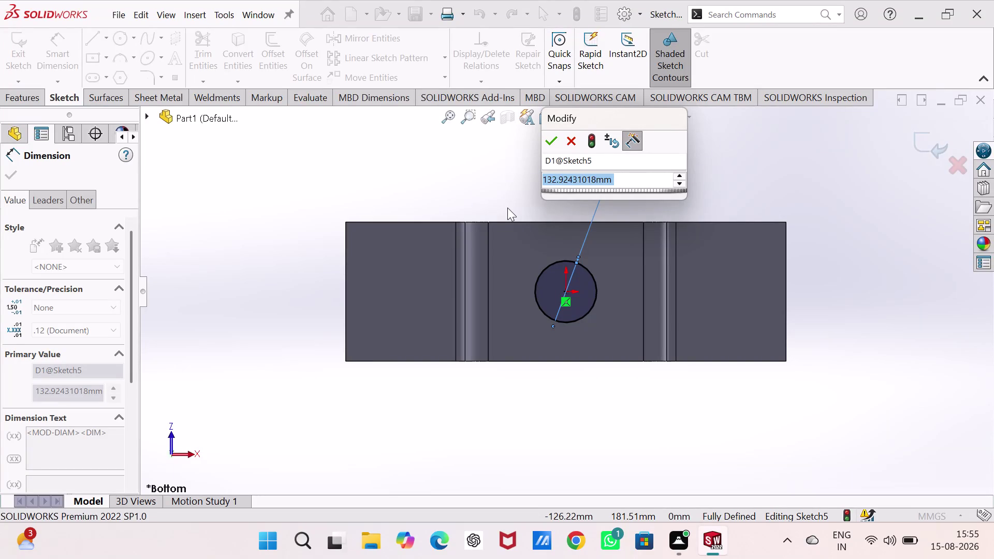
Set the ring circle's diameter to 75 mm and exit the sketch.
key(7)
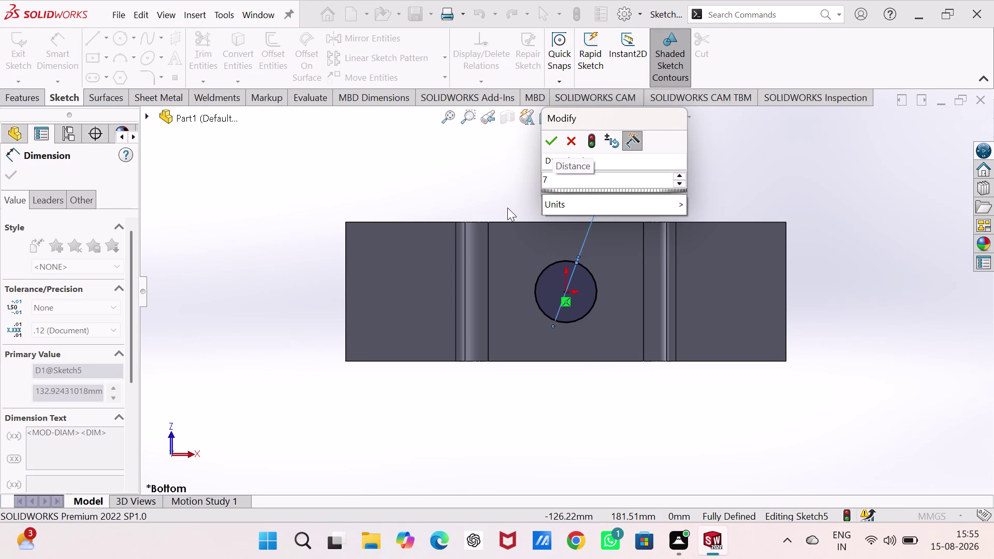
key(5)
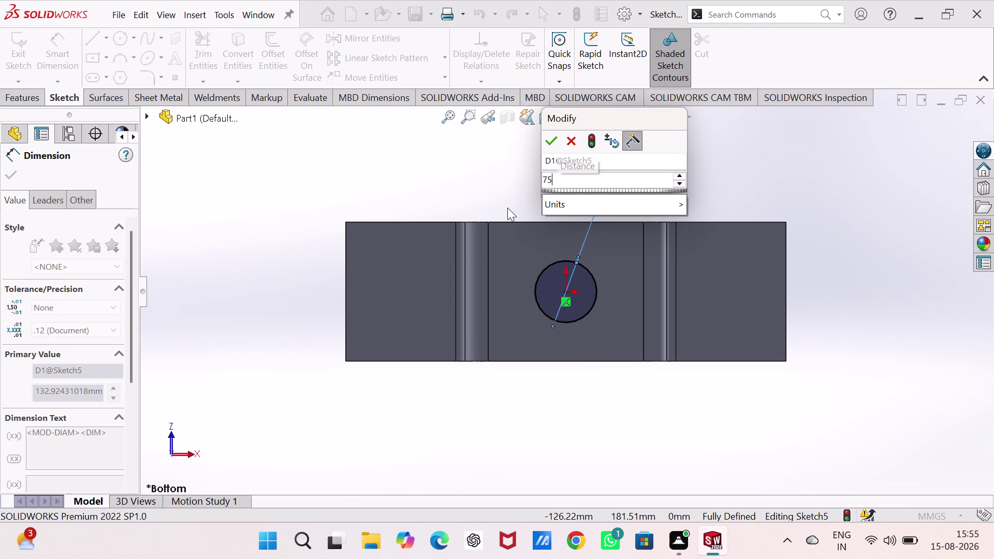
key(Return)
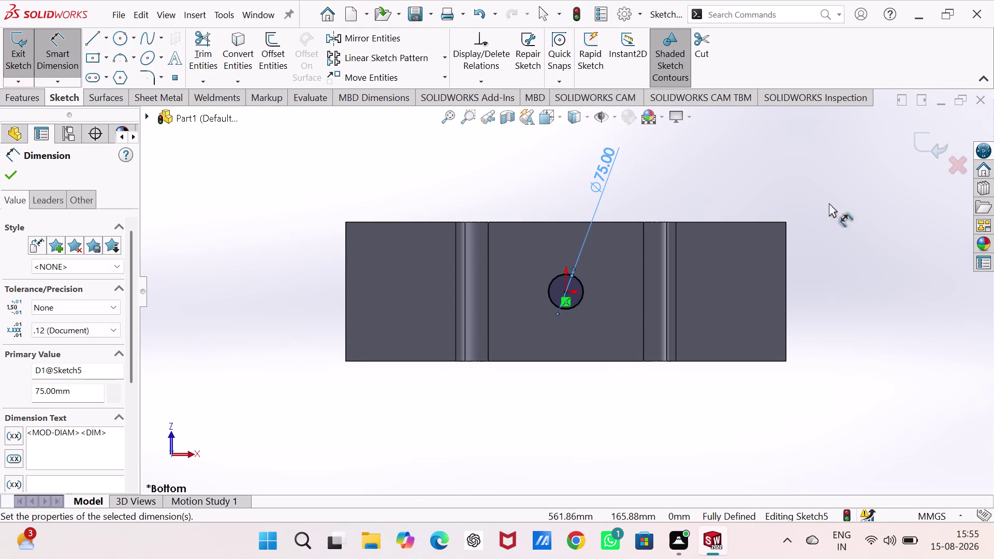
click(917, 127)
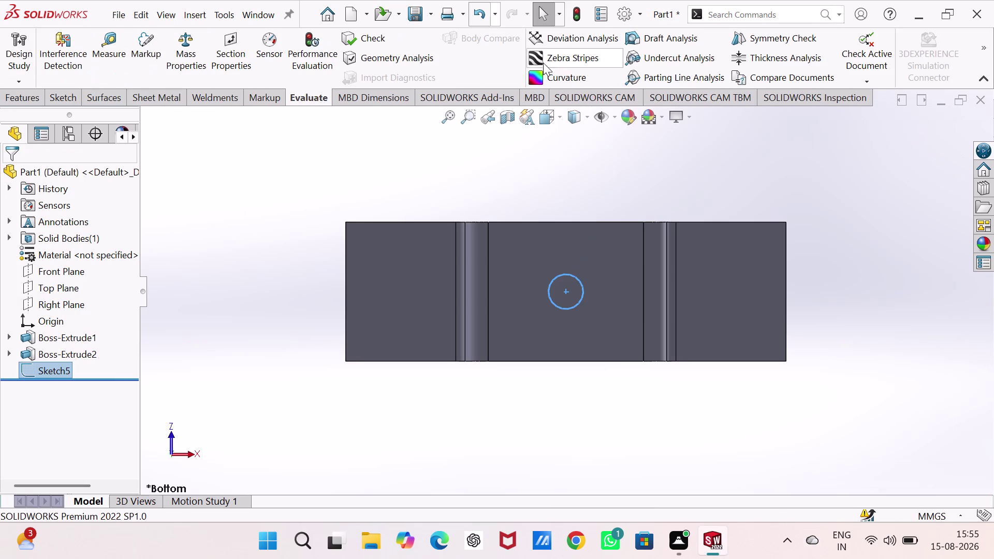
Extruded-cut the circle mid-plane 120 mm through the ring, then inspect the hole from below.
key(ctrl+7)
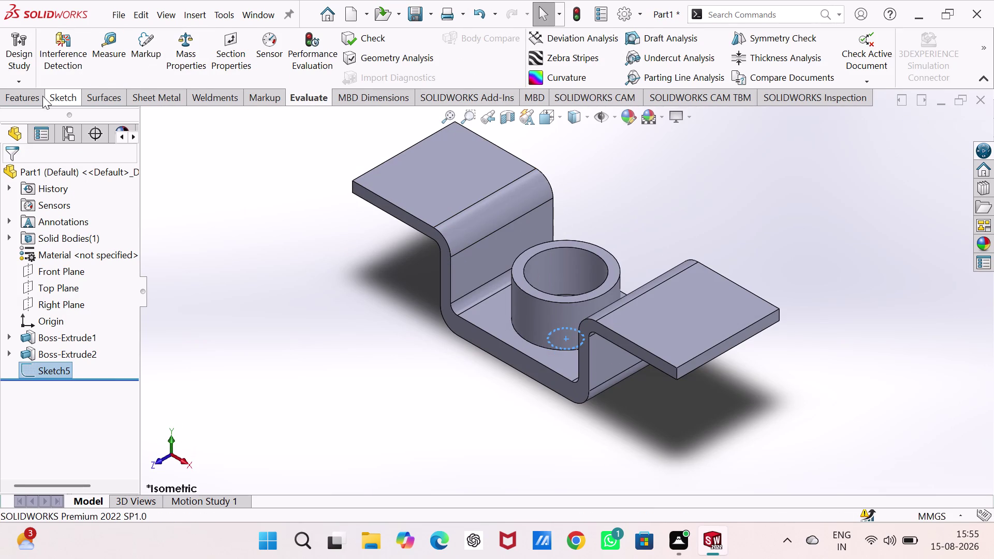
click(42, 95)
click(212, 43)
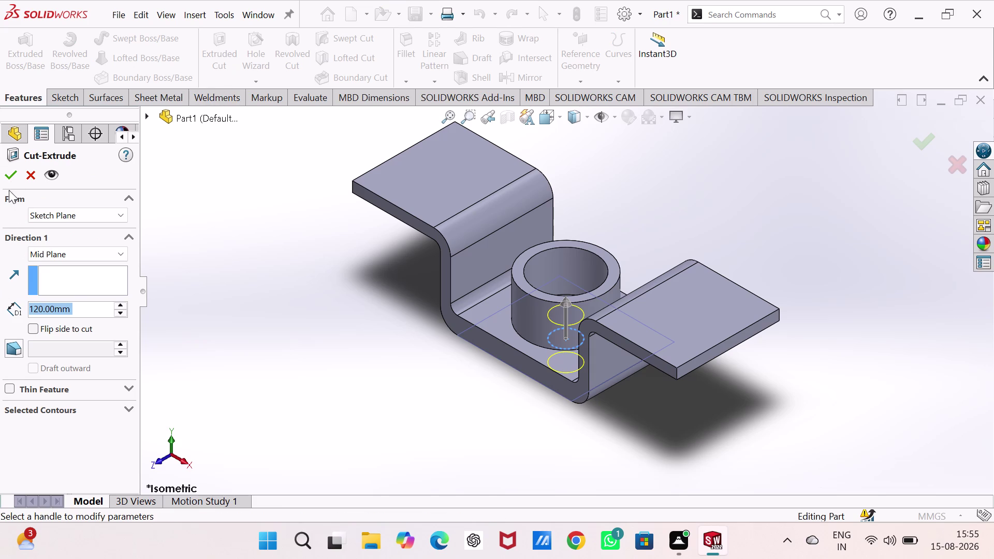
click(9, 177)
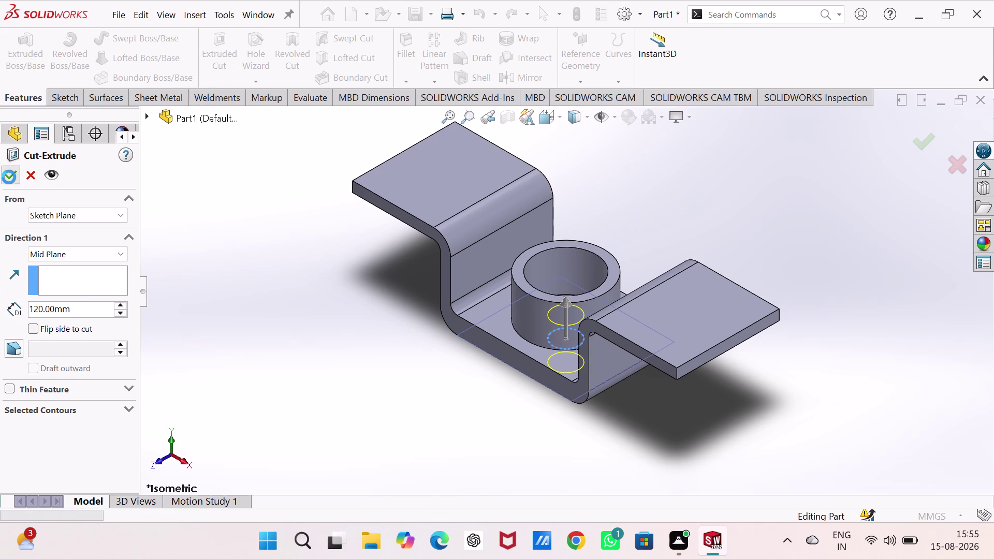
middle_drag(291, 254, 341, 319)
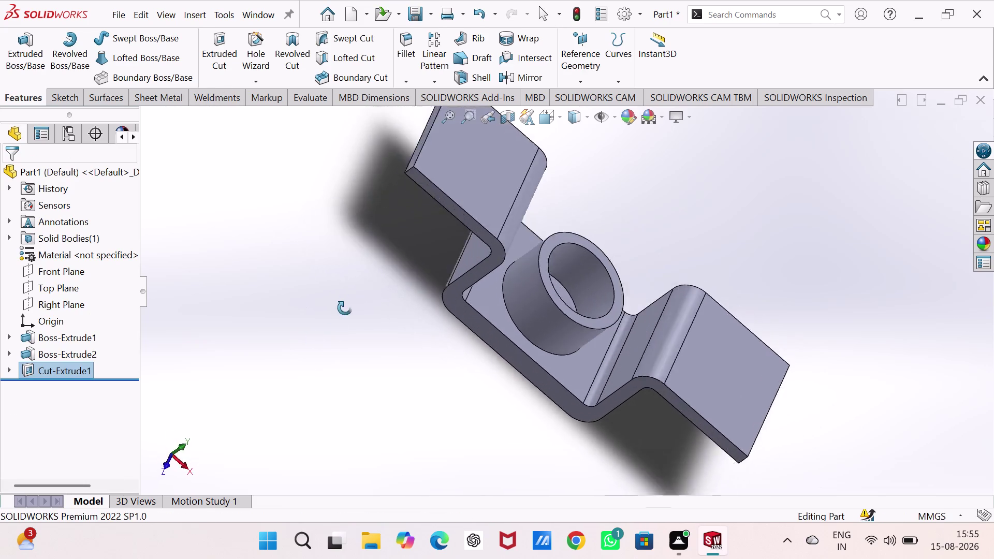
middle_drag(341, 319, 340, 249)
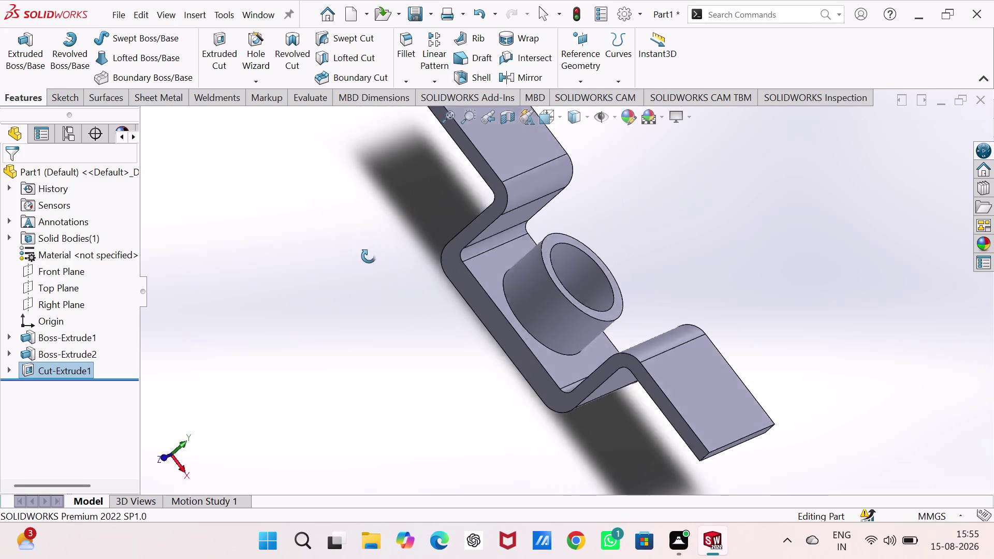
middle_drag(340, 249, 375, 282)
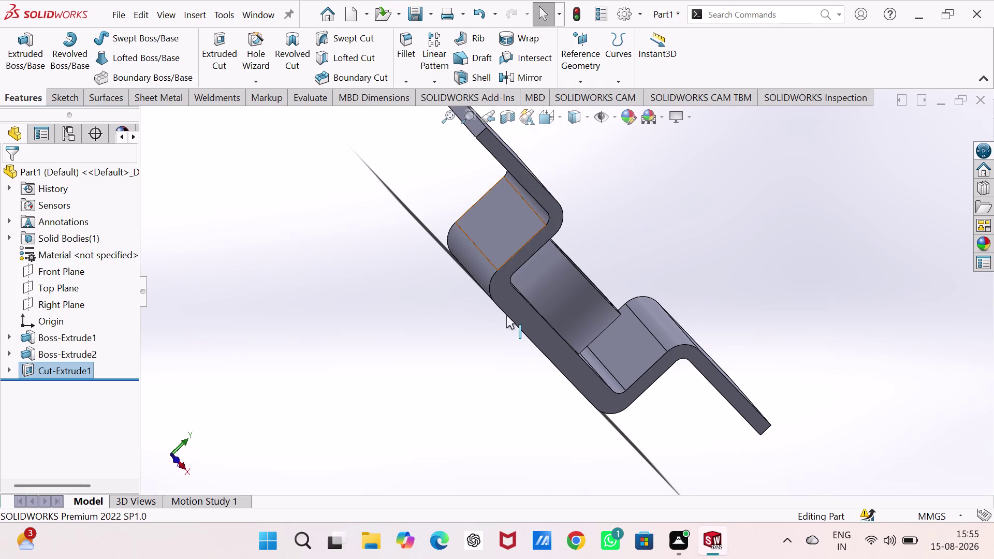
right_click(108, 255)
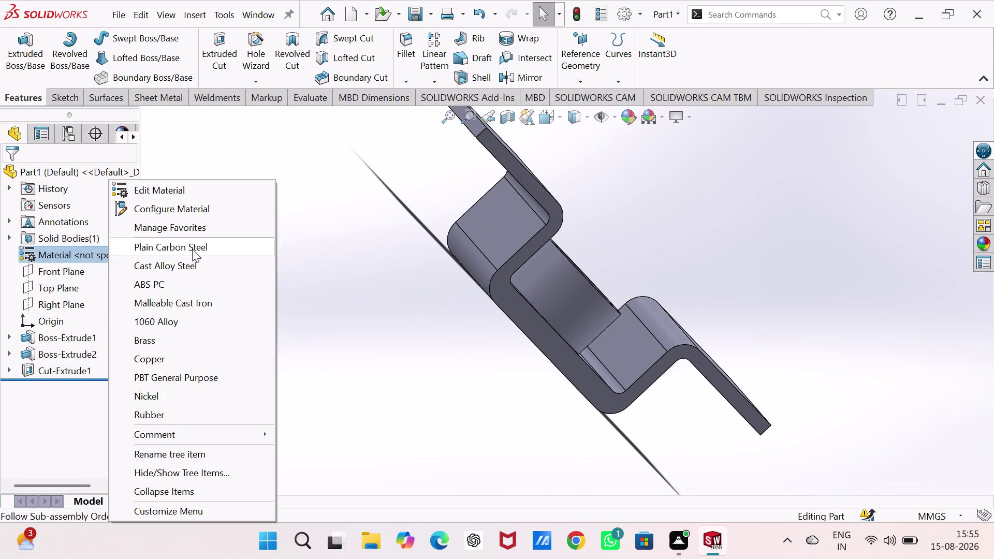
Assign AISI 4340 Steel, normalized to the part and orbit to view the result.
click(205, 184)
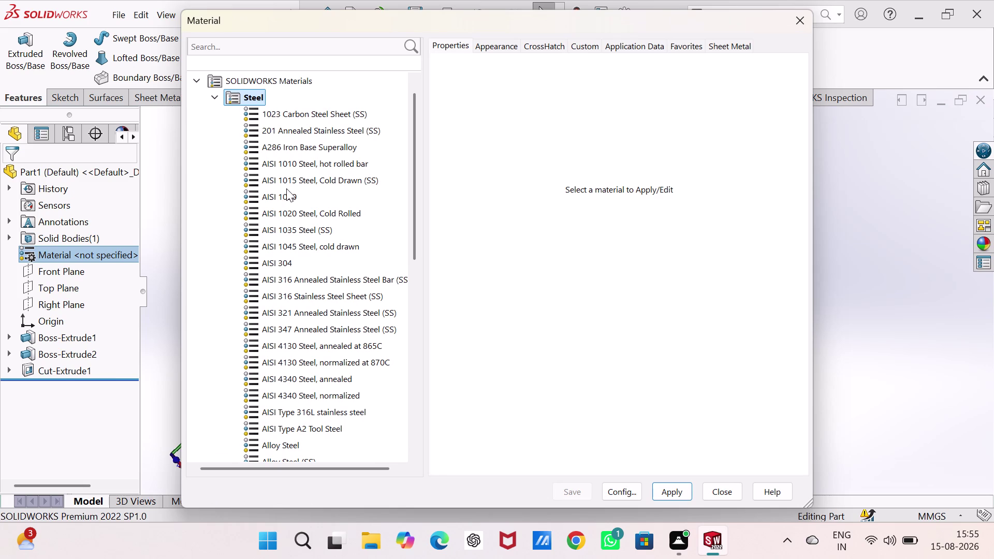
click(275, 390)
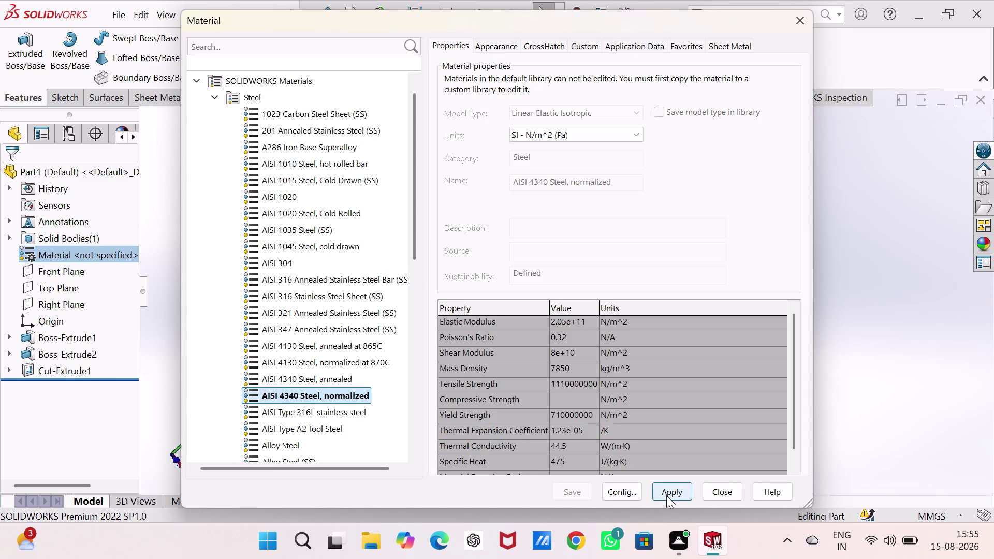
click(666, 490)
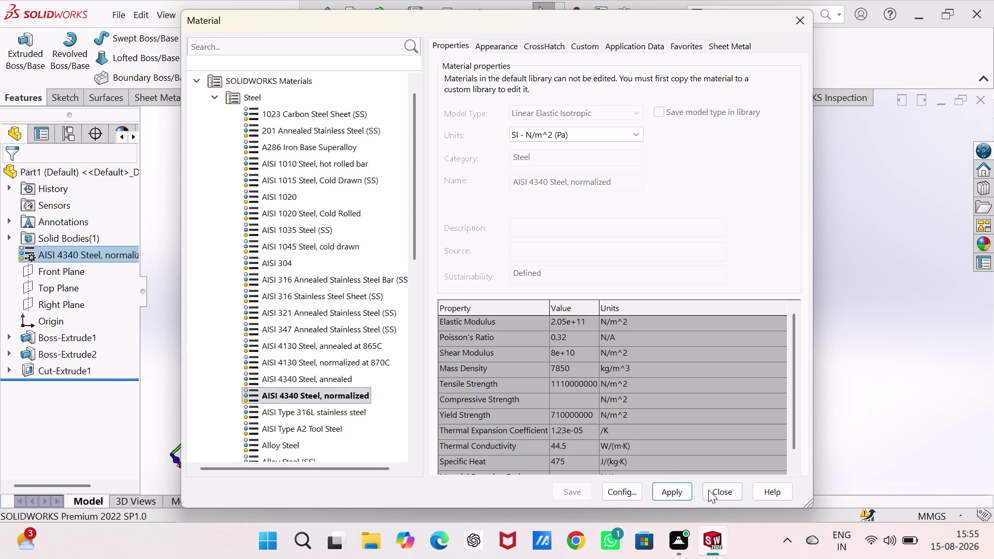
click(716, 489)
click(782, 180)
middle_drag(749, 252, 699, 242)
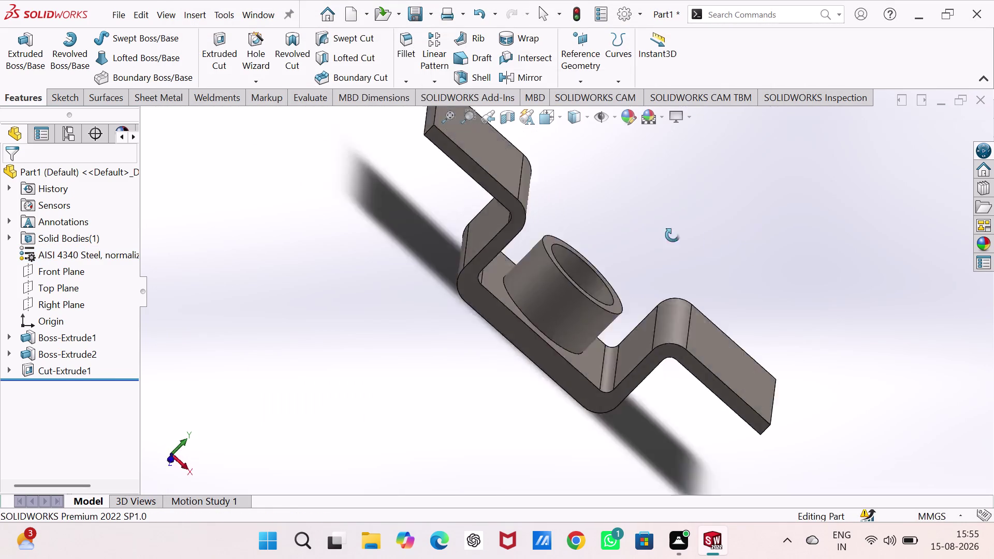
middle_drag(699, 243, 763, 254)
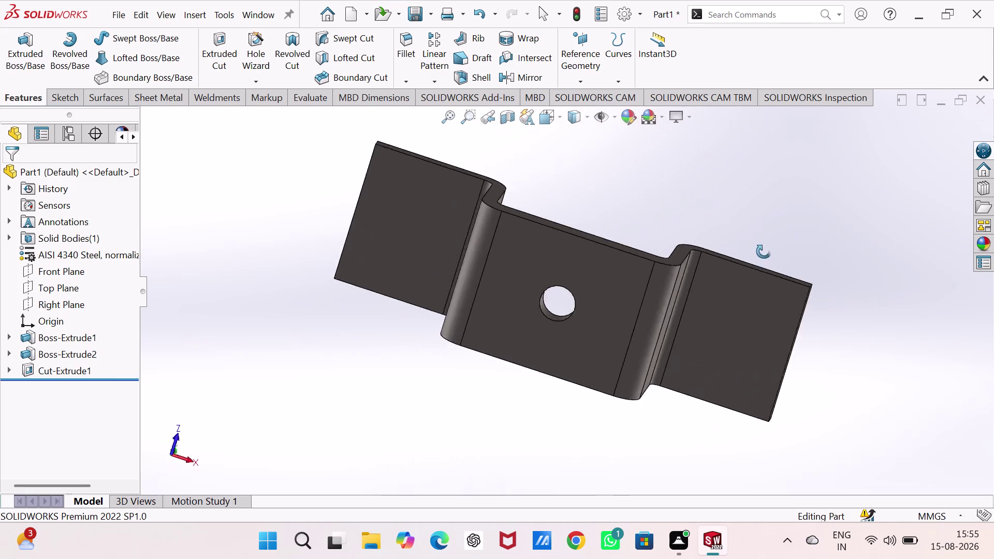
middle_drag(764, 254, 580, 166)
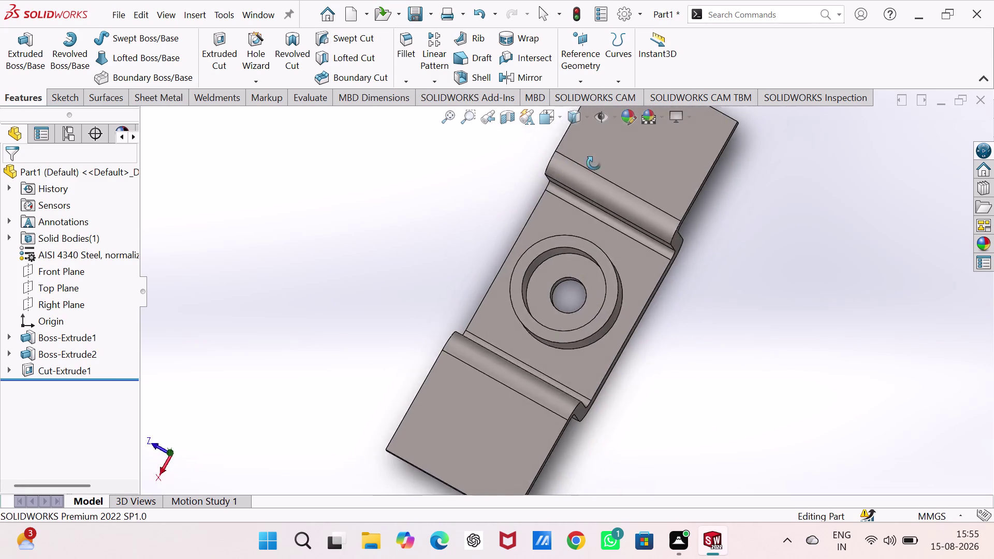
middle_drag(580, 166, 592, 235)
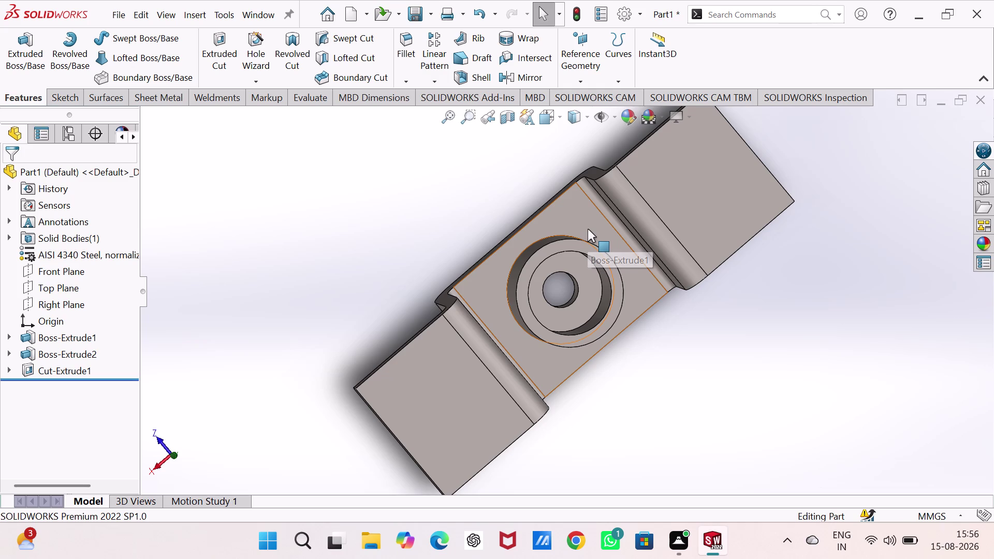
Save the part with the file name 'bracket'.
key(ctrl+s)
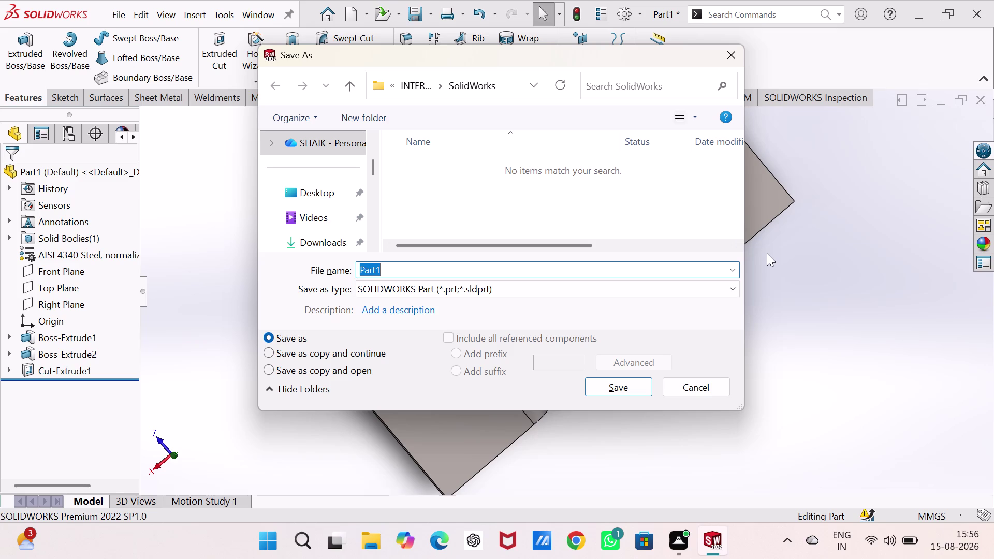
text(bra)
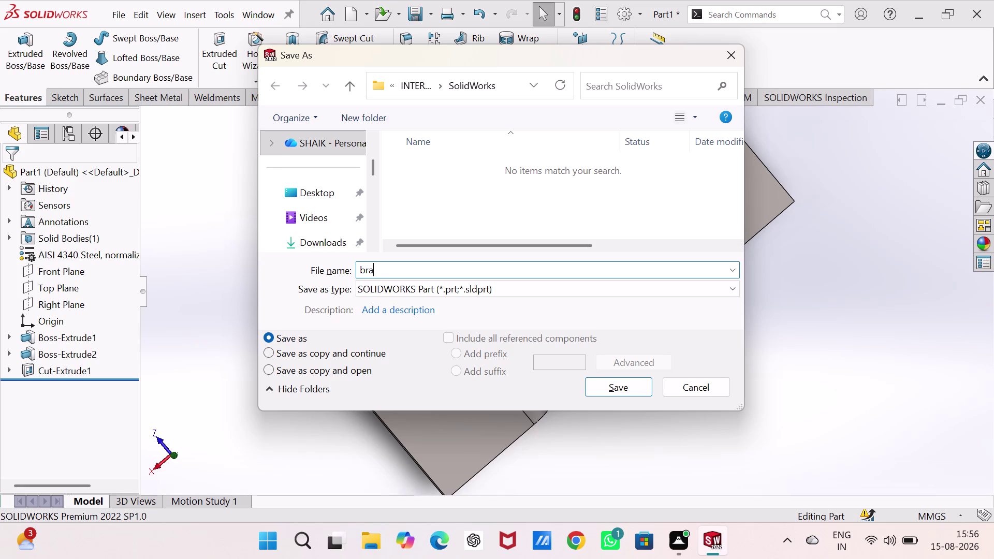
text(cket)
key(Return)
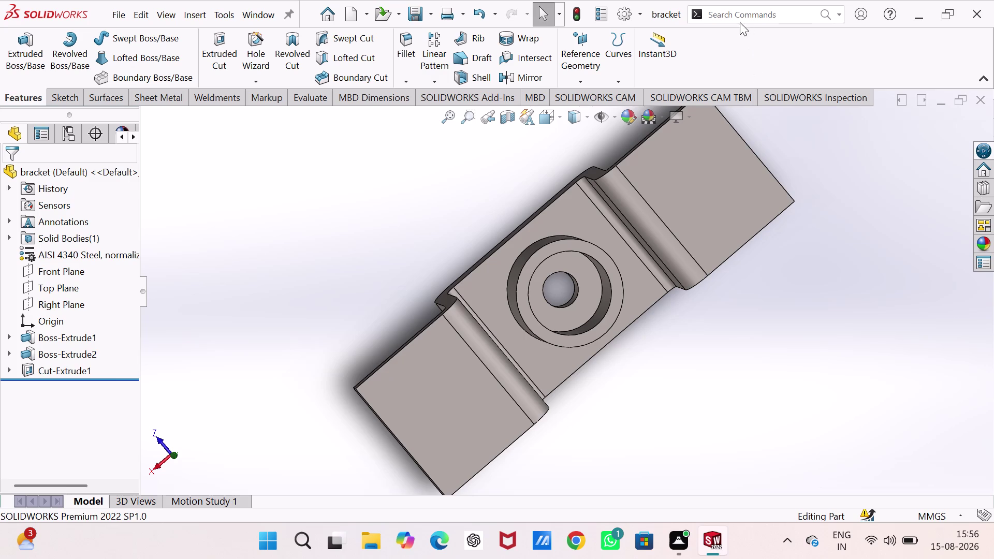
click(707, 192)
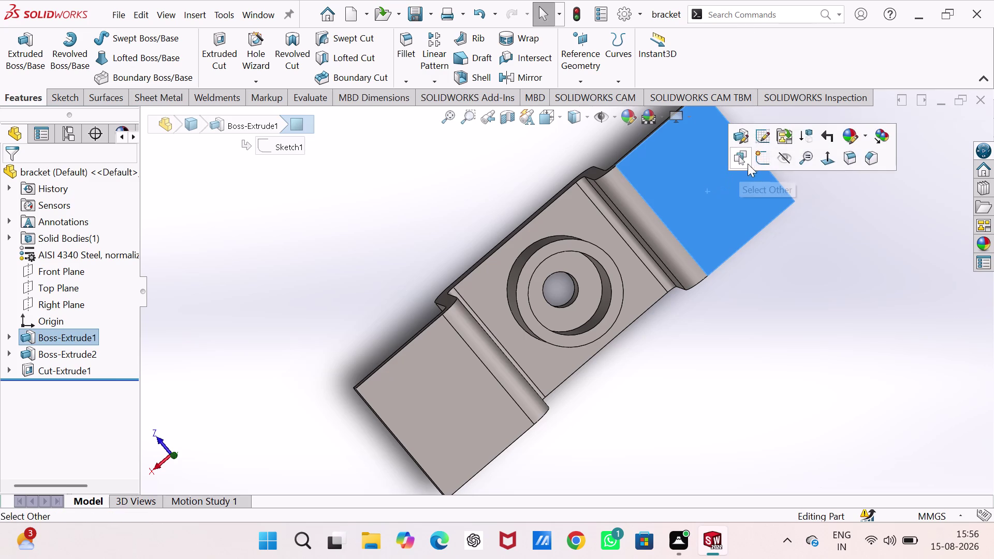
Start a sketch on the flange face and draw circles on the right and left flanges.
click(760, 161)
click(753, 165)
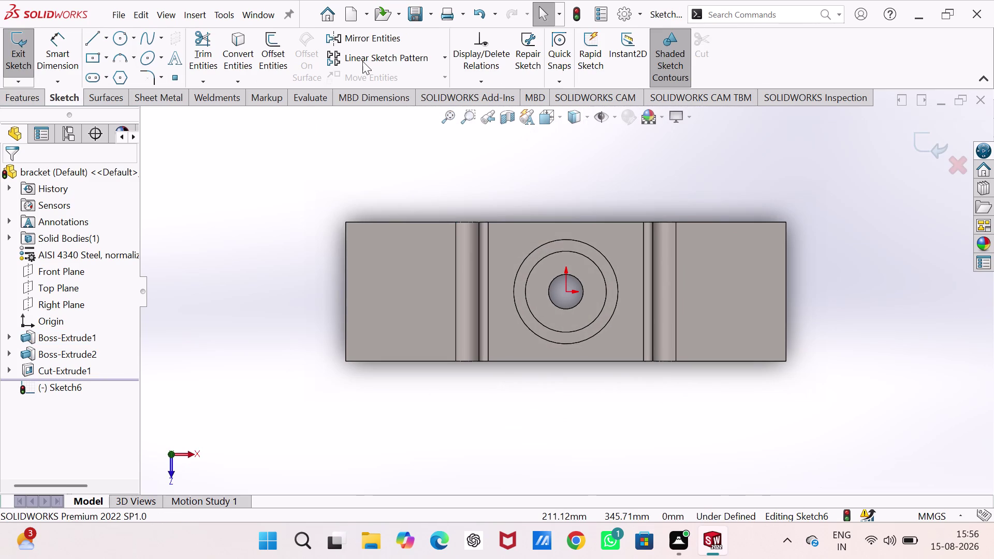
click(113, 43)
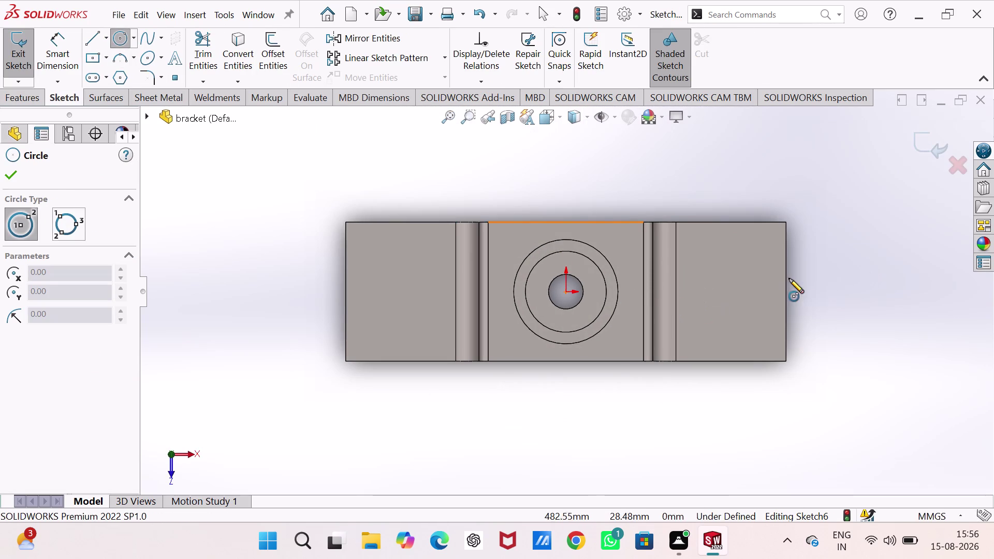
click(725, 291)
click(731, 304)
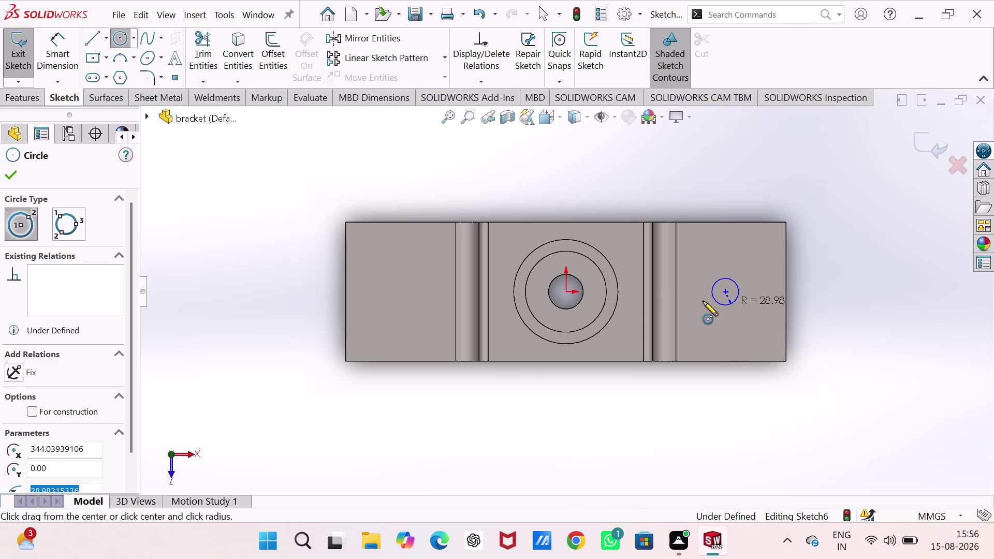
click(388, 295)
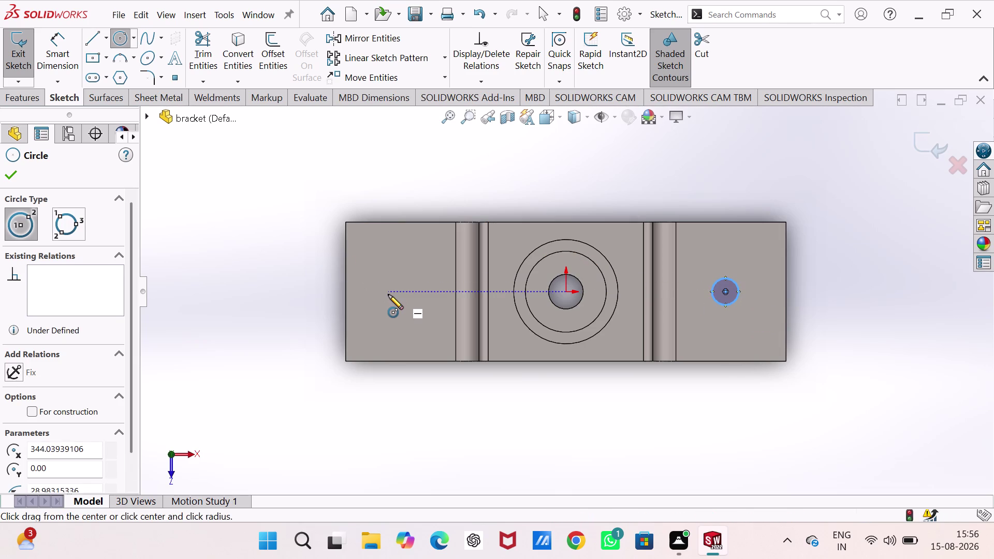
click(392, 311)
Dimension both circles to 50 mm diameter.
right_drag(304, 220, 316, 76)
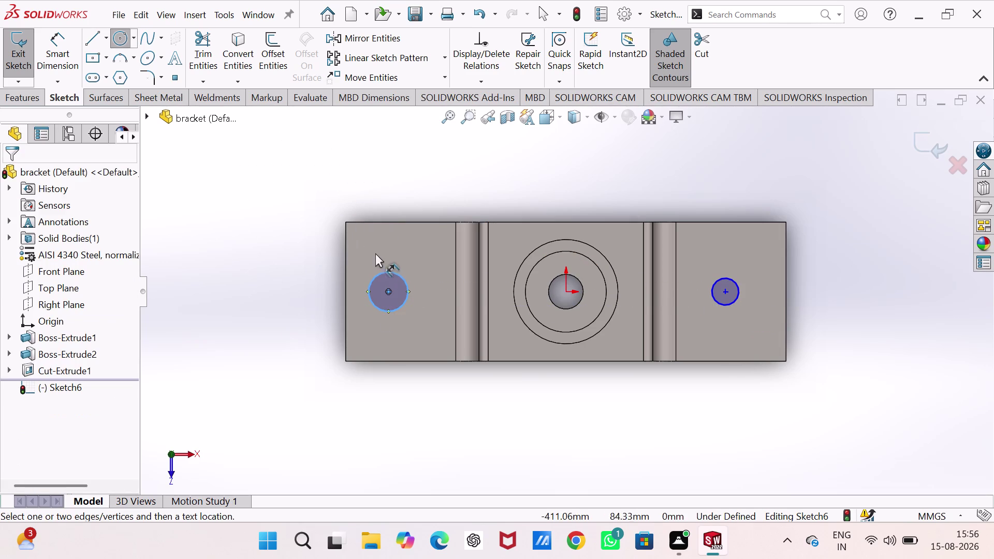
drag(378, 272, 375, 263)
click(272, 209)
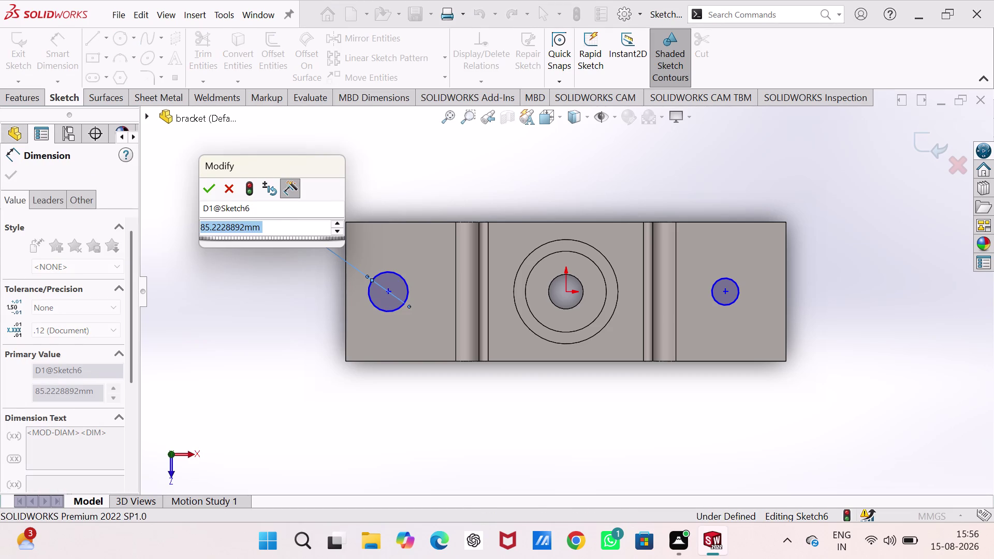
text(50)
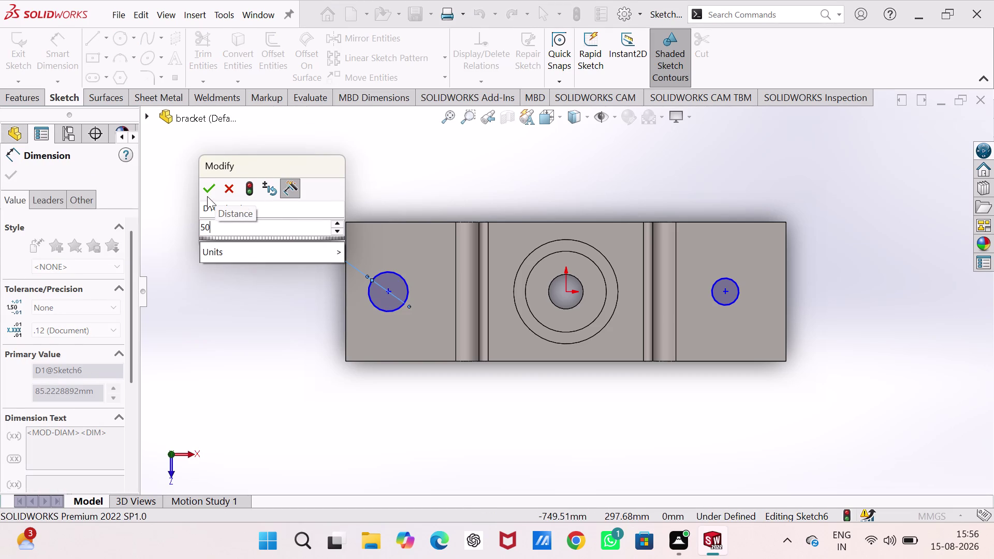
click(206, 193)
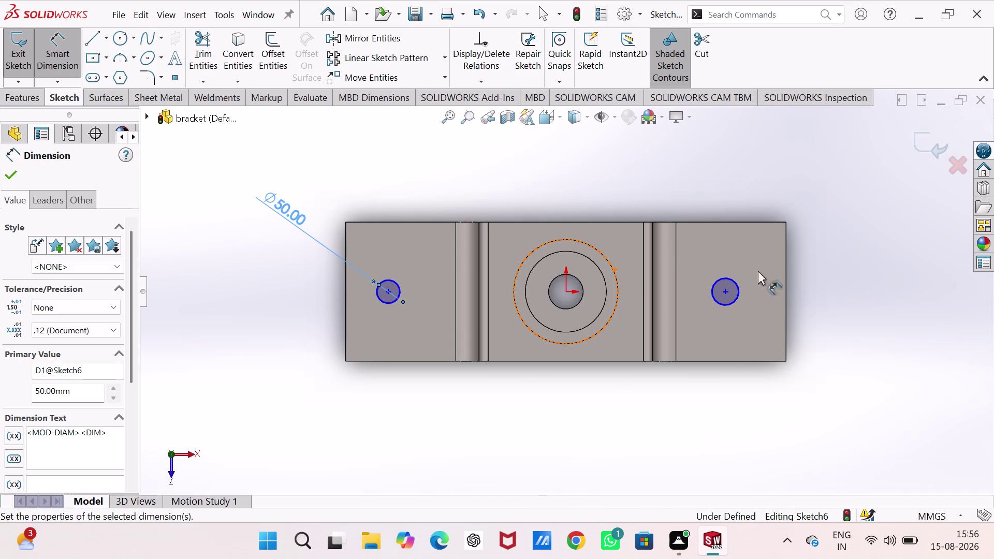
drag(741, 288, 742, 282)
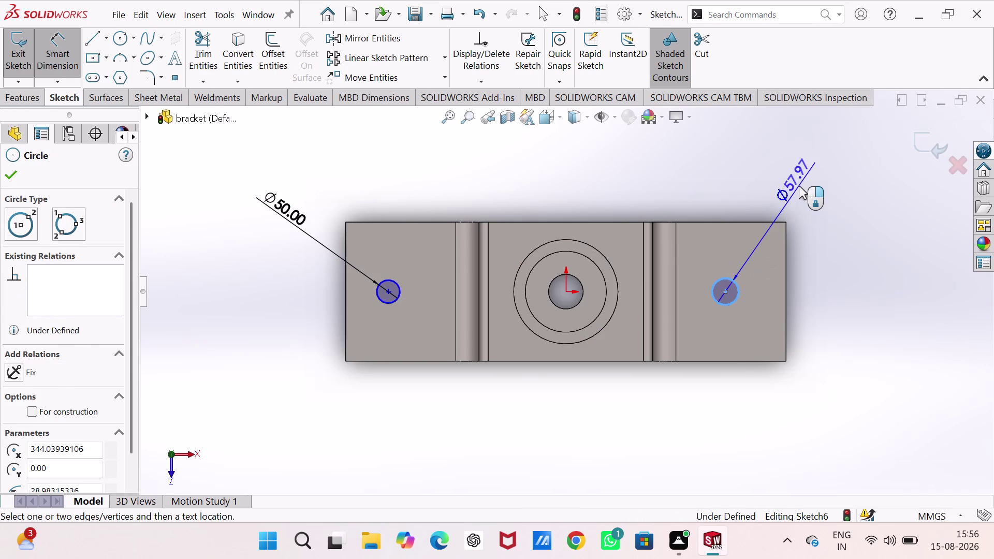
click(799, 186)
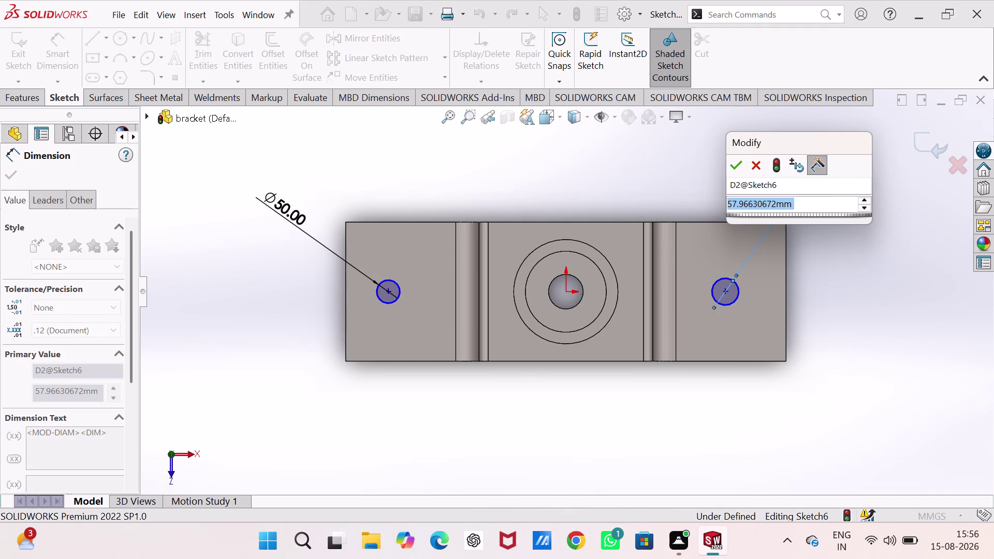
text(50)
key(Return)
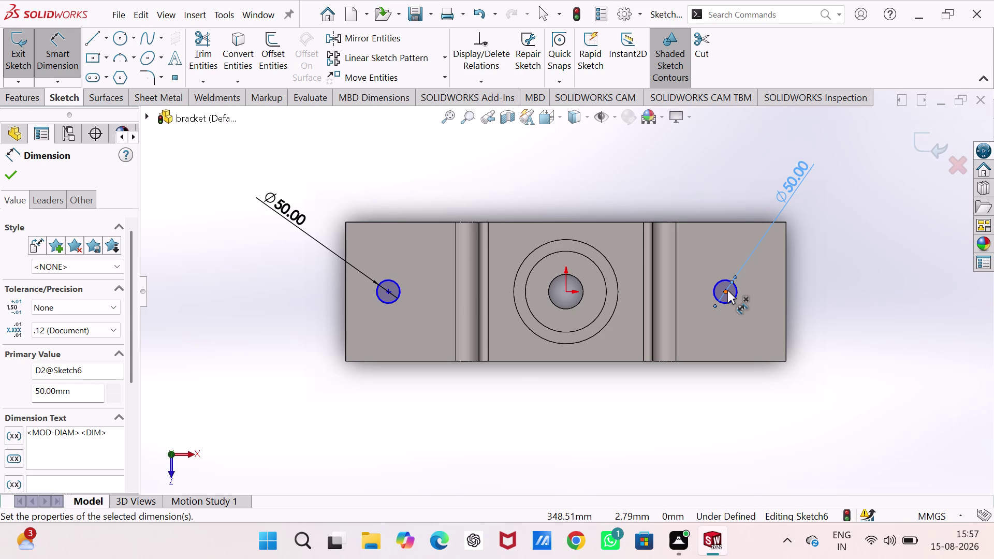
Locate each circle 120 mm from its side edge of the plate.
click(727, 290)
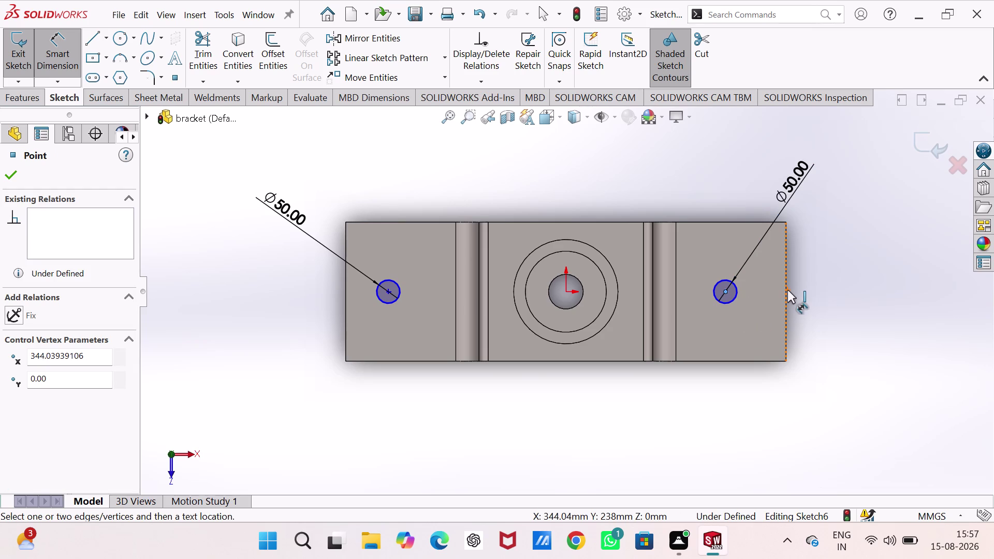
click(787, 290)
click(753, 422)
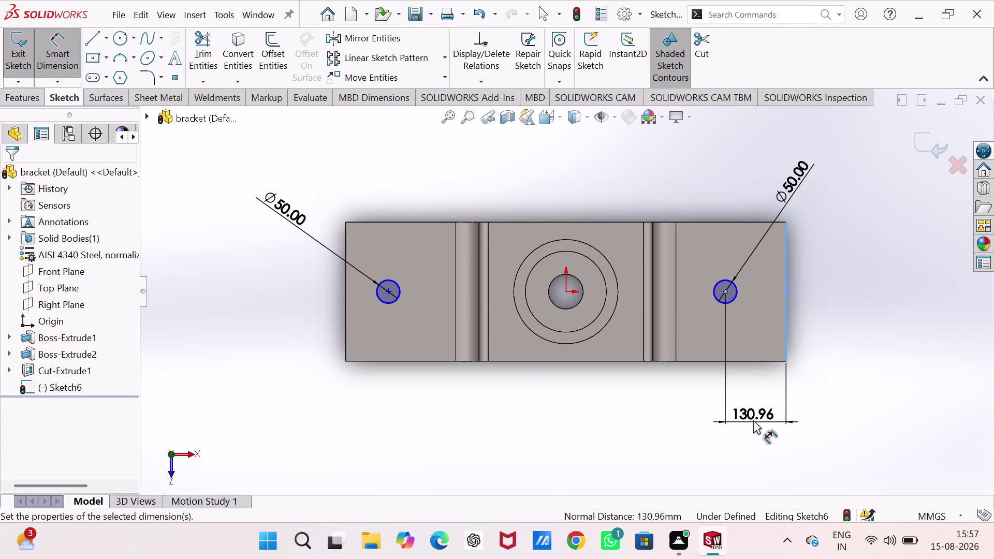
key(2)
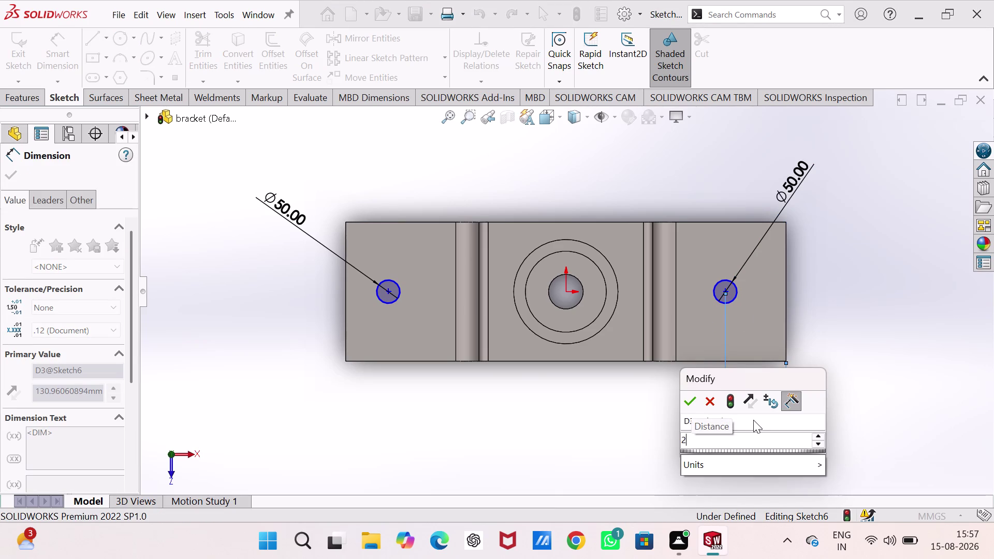
key(BackSpace)
text(120)
key(Return)
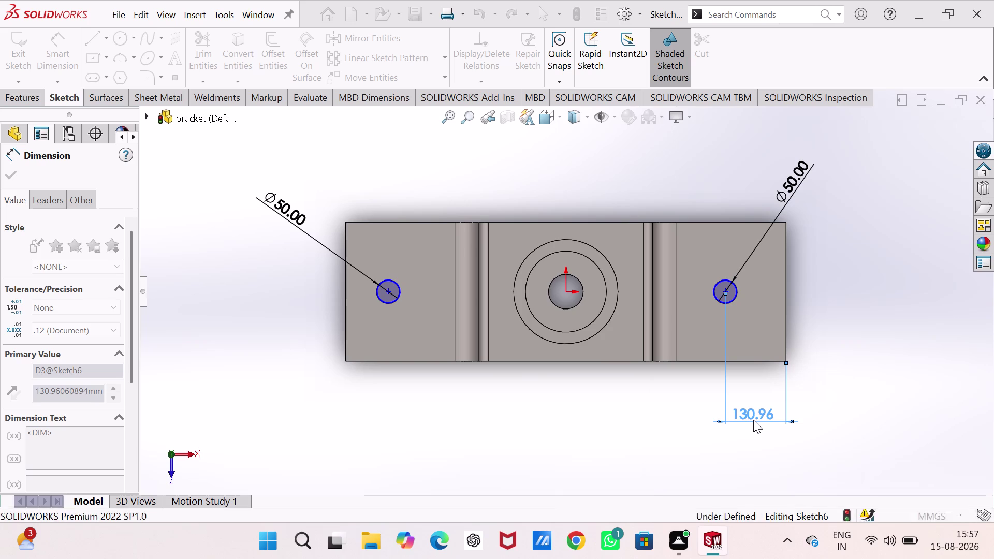
click(388, 292)
click(346, 297)
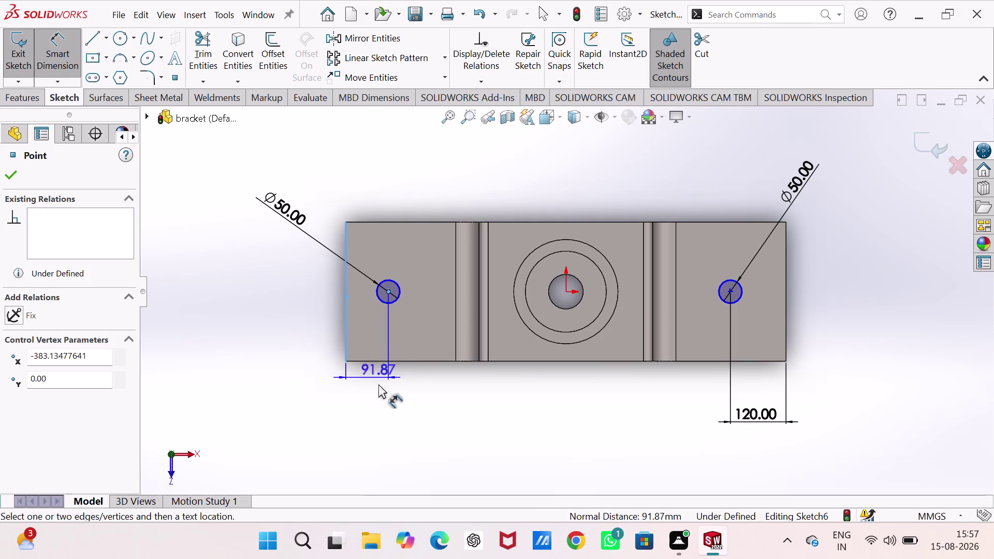
click(365, 388)
text(120)
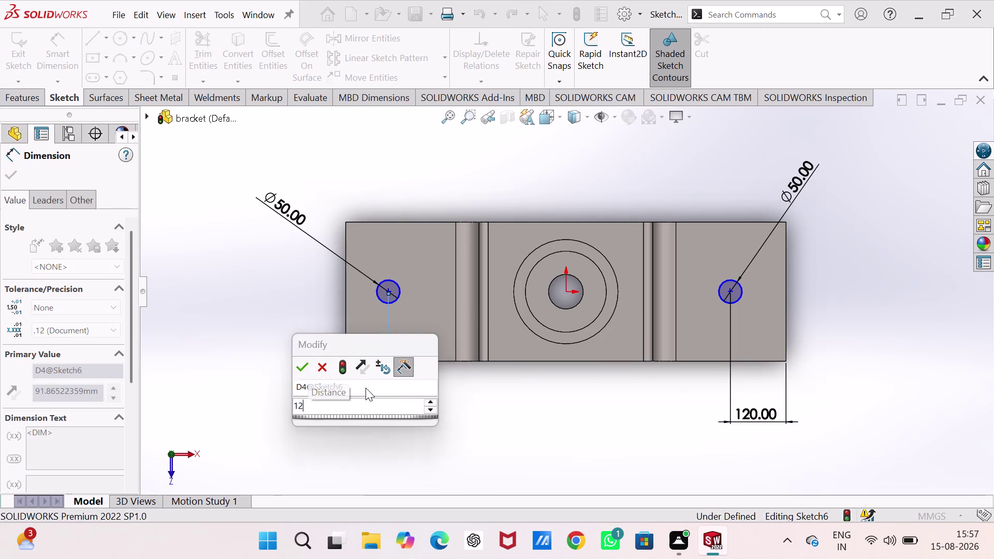
key(Return)
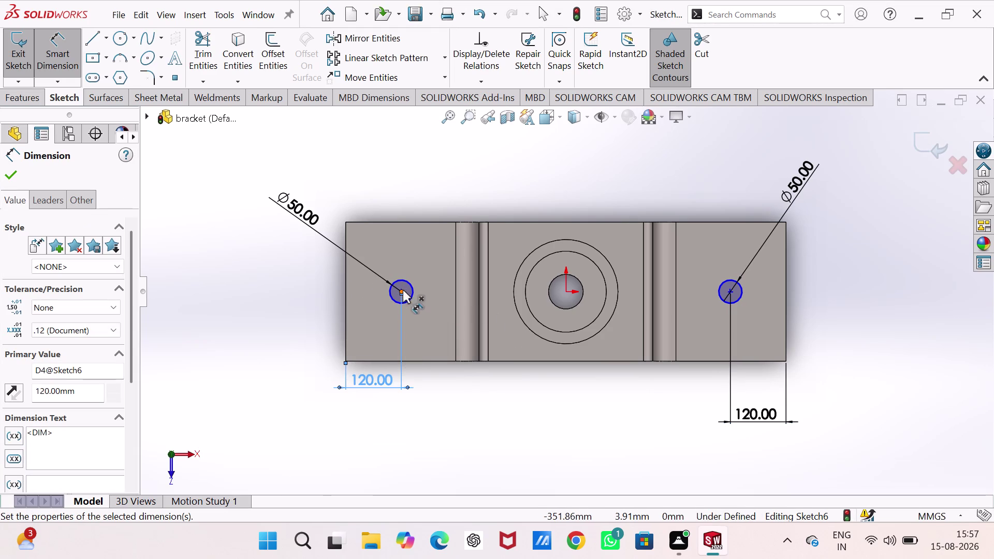
Place both circles 150 mm above the bottom edge and exit the sketch.
click(400, 292)
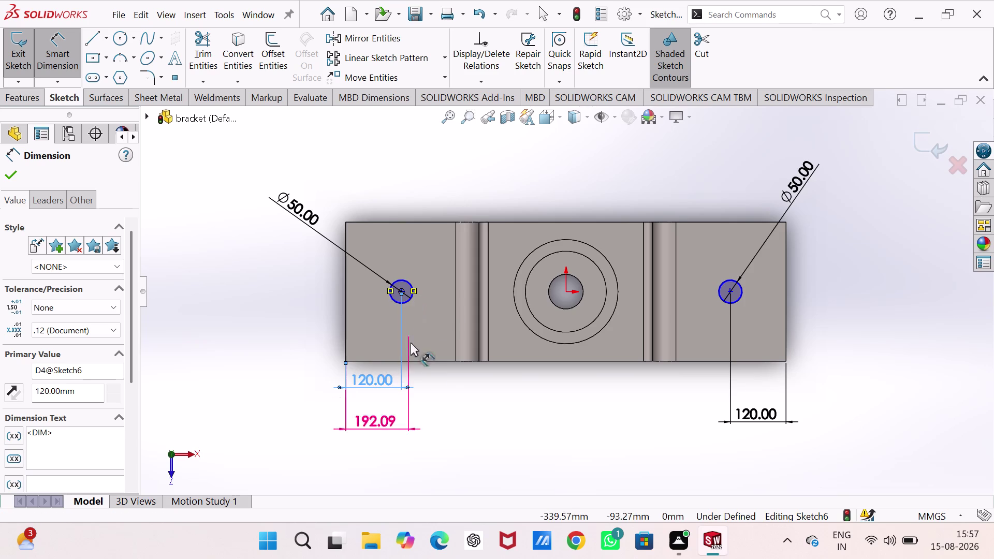
key(Escape)
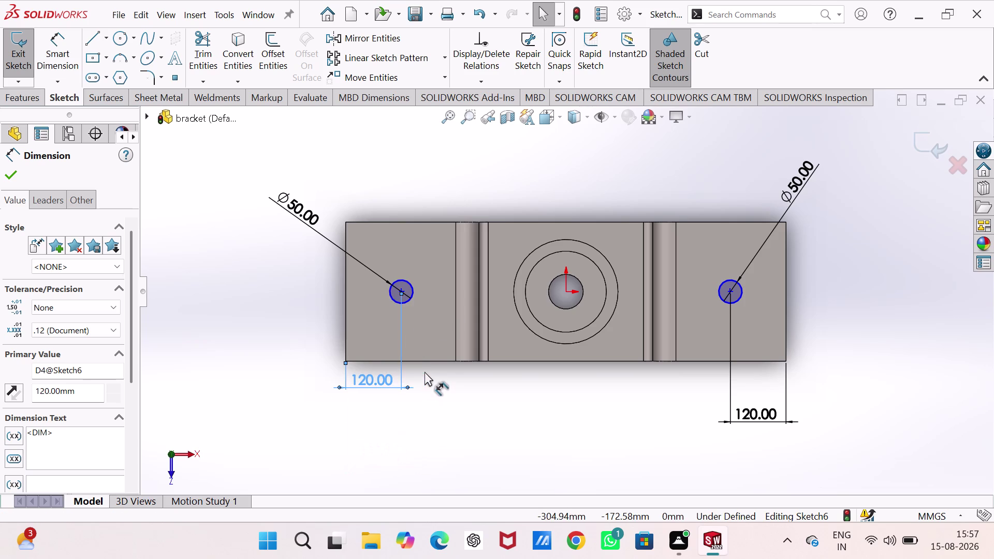
click(402, 290)
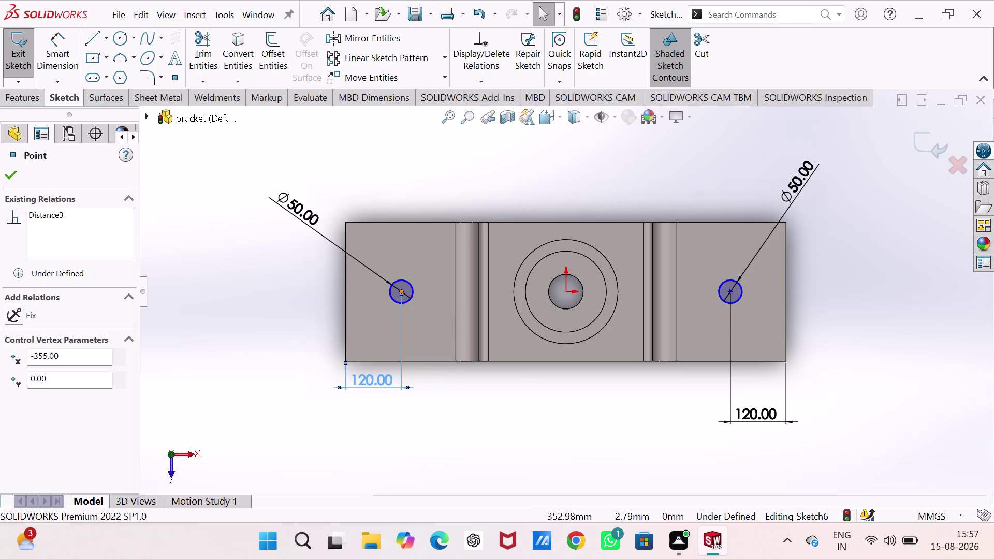
click(424, 360)
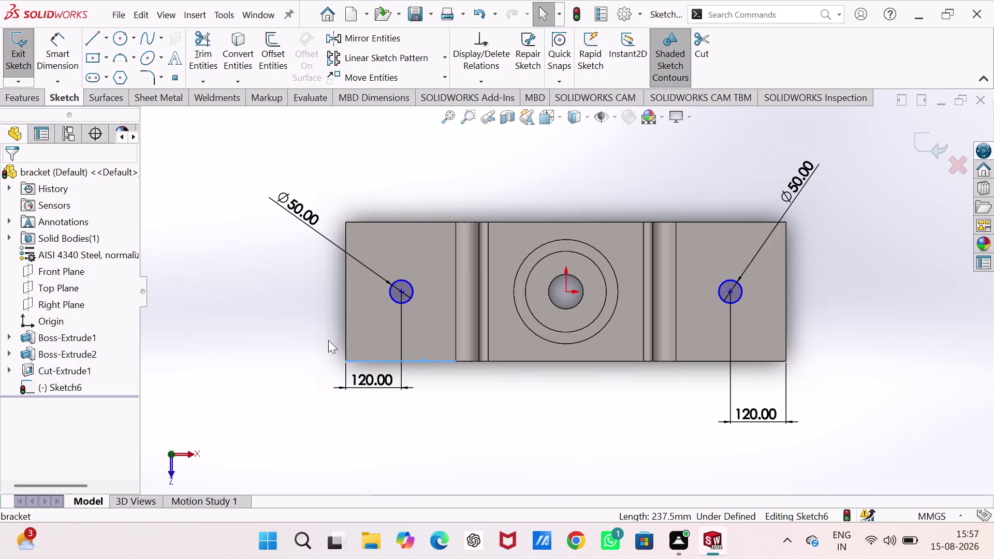
right_drag(292, 361, 291, 244)
click(386, 360)
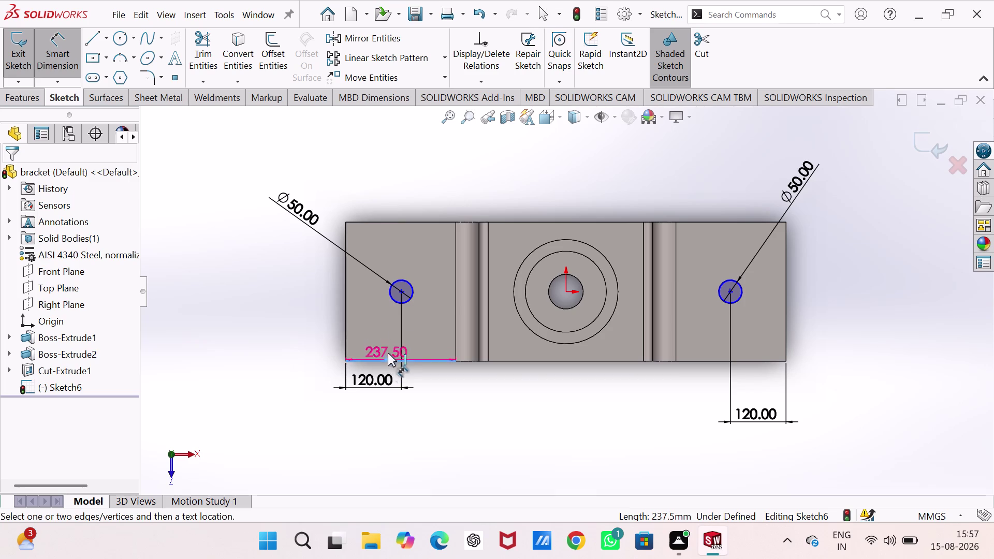
click(400, 291)
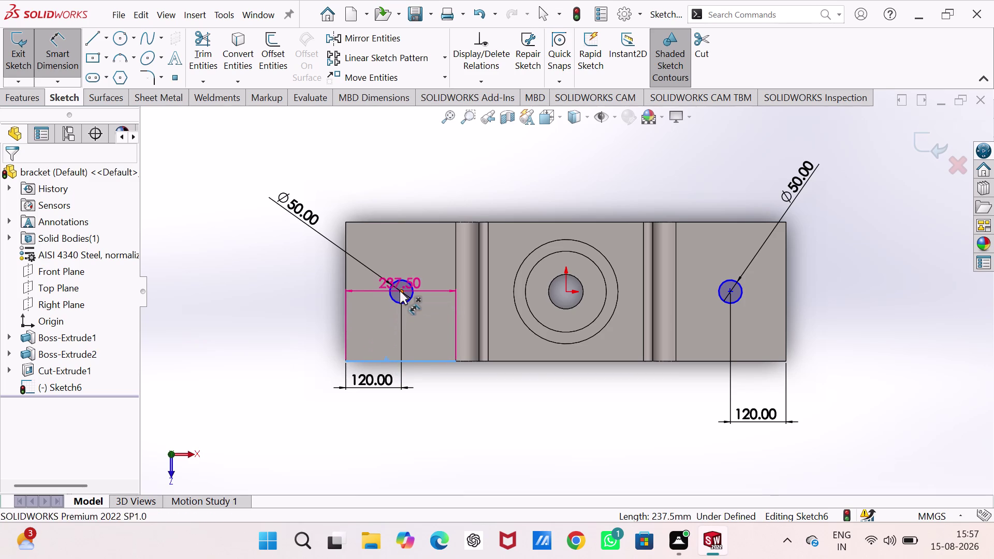
click(322, 317)
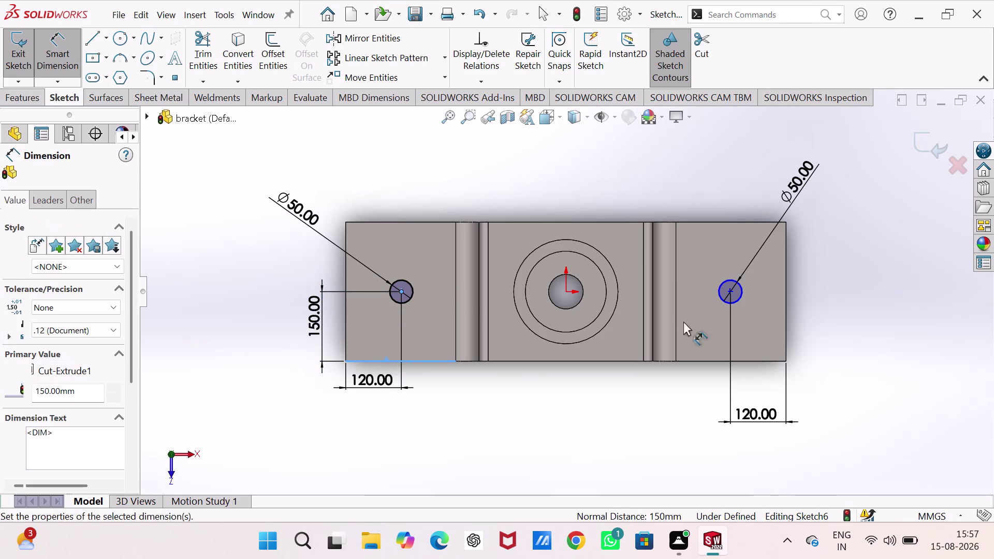
click(257, 301)
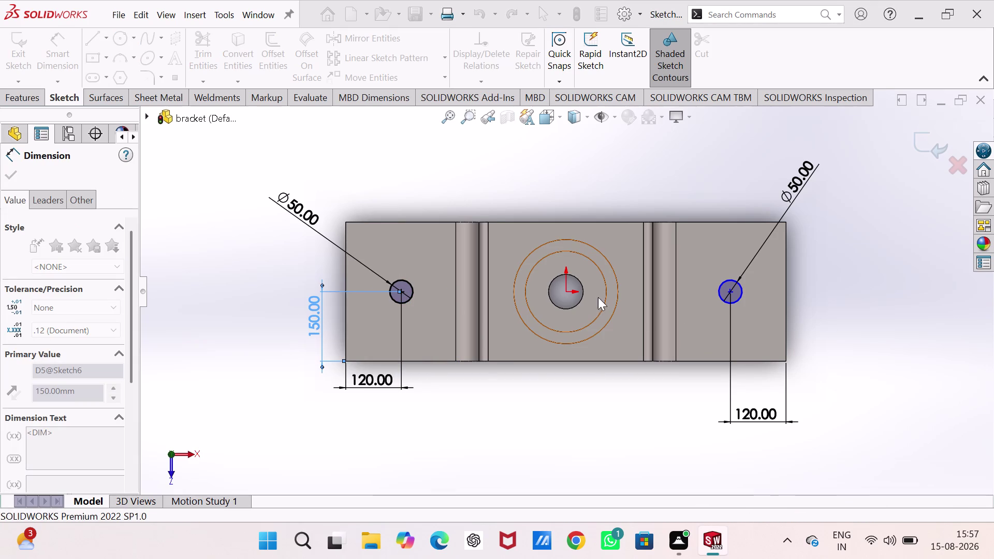
click(748, 360)
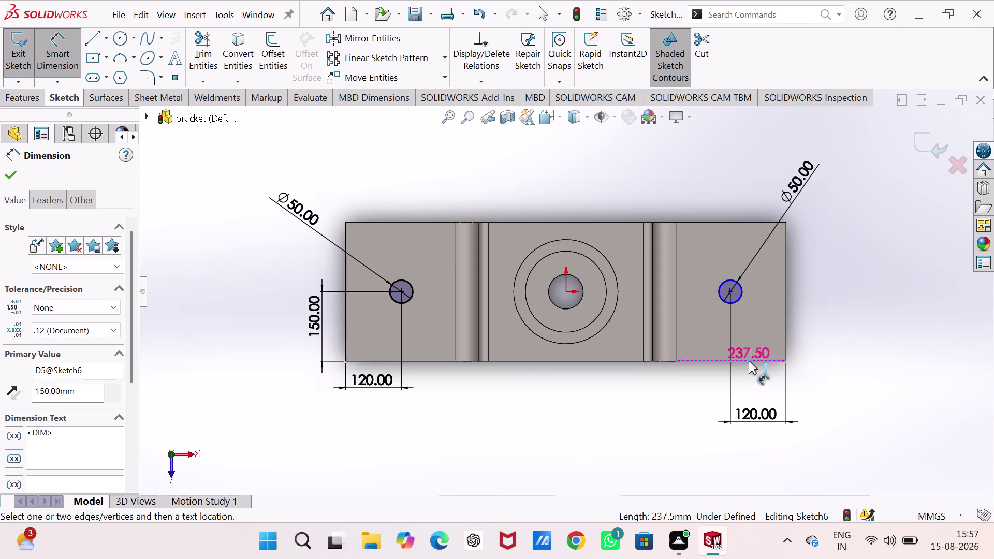
click(729, 291)
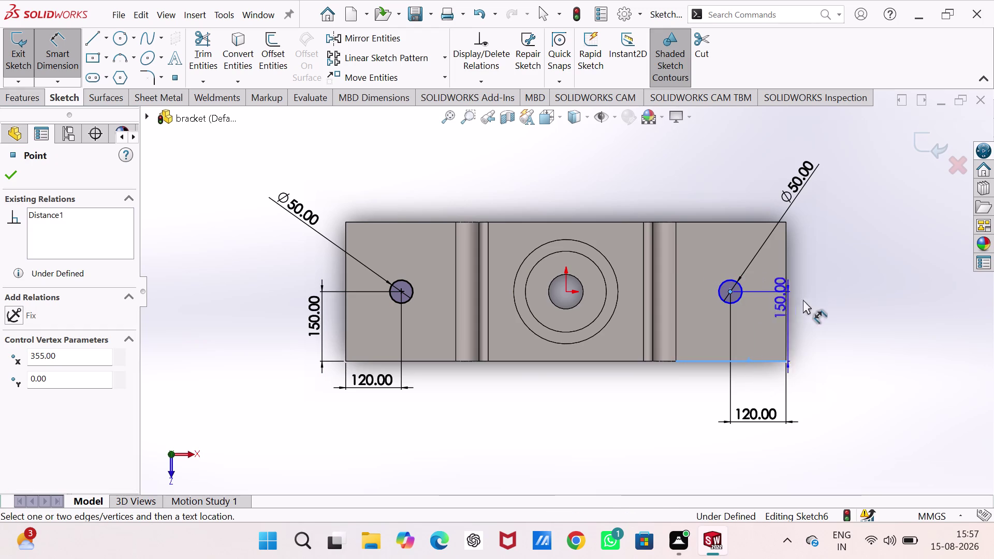
click(831, 325)
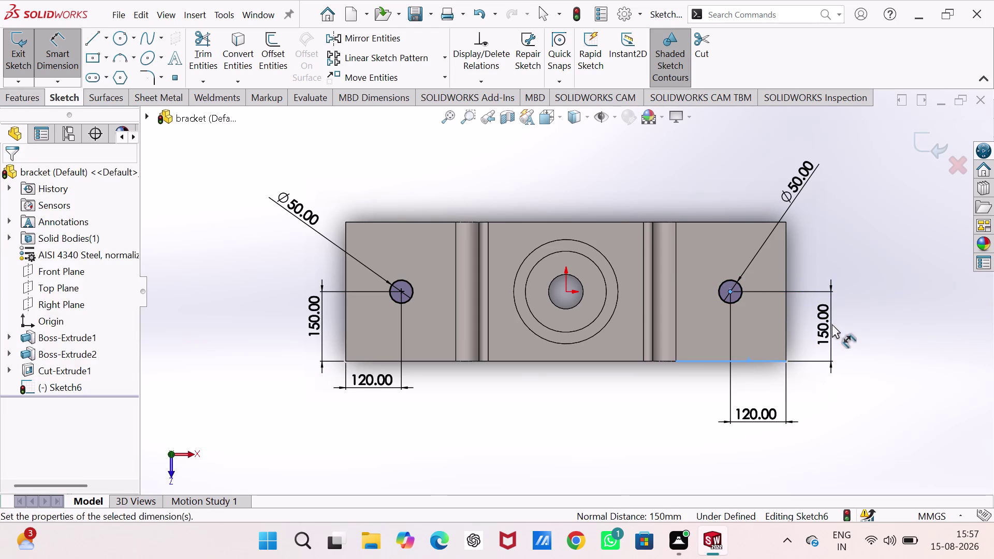
click(768, 303)
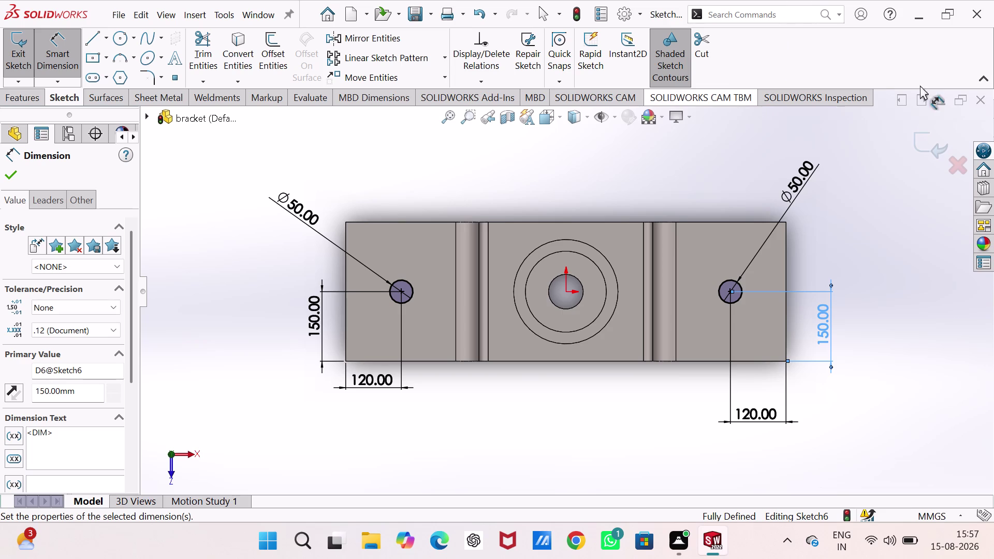
click(921, 147)
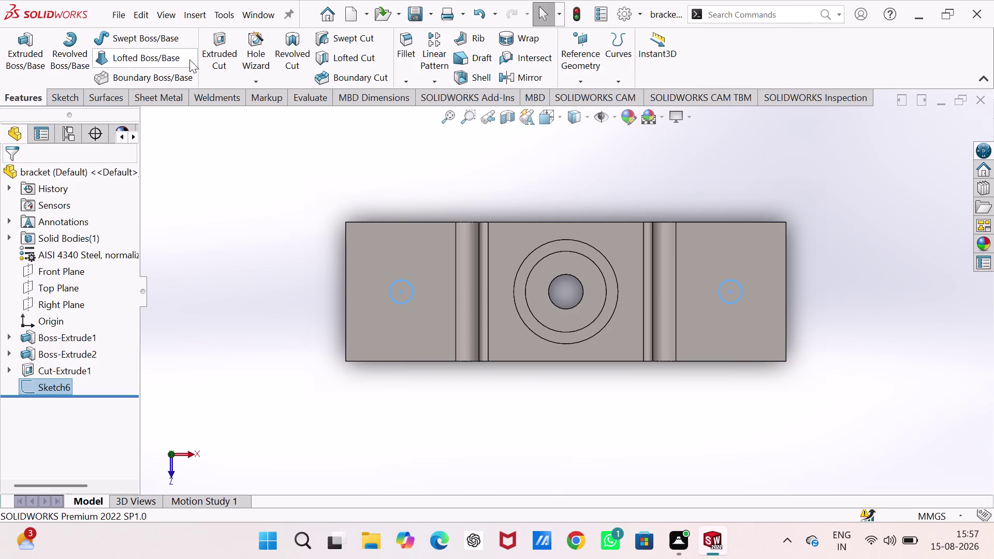
Extruded-cut both 50 mm circles Through All, then view the part isometrically.
click(215, 49)
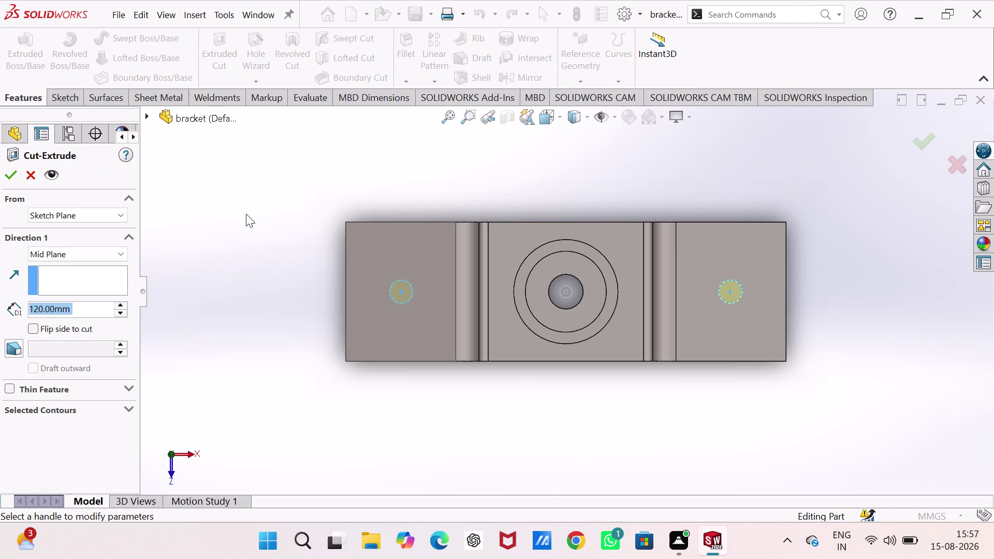
click(118, 251)
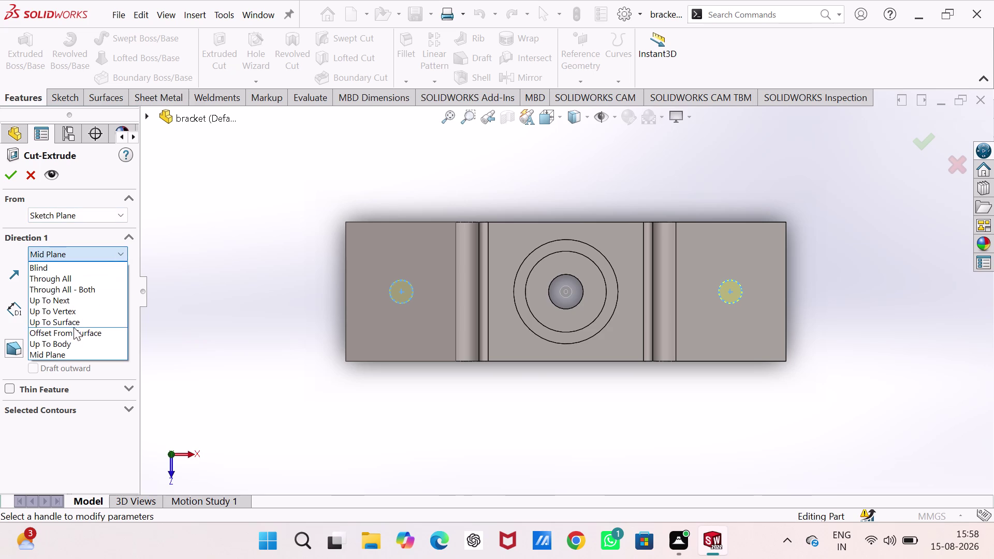
click(74, 279)
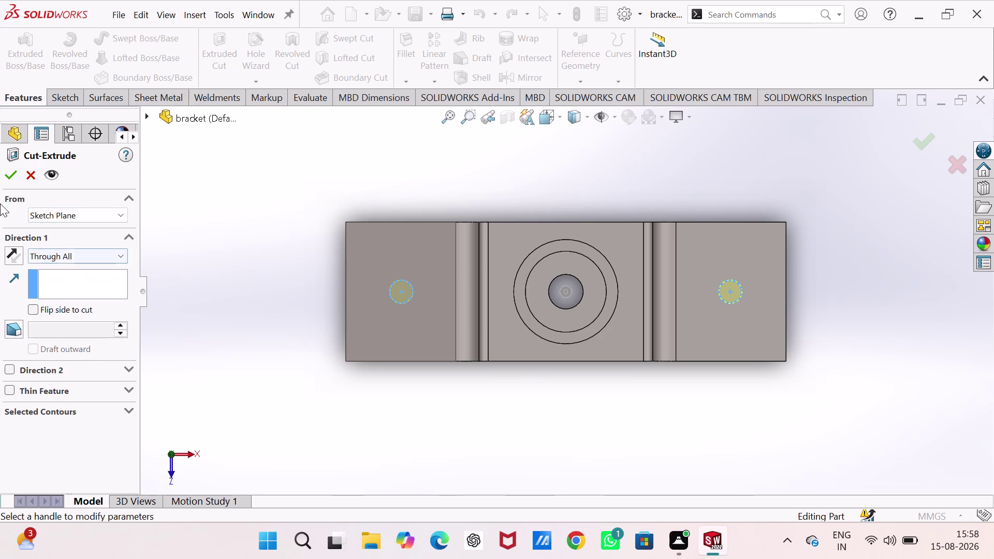
click(8, 174)
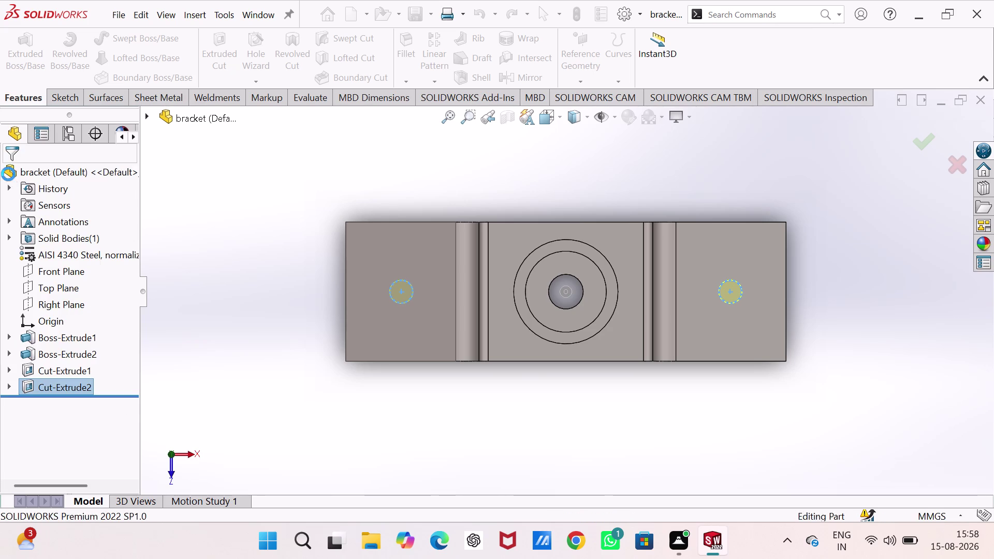
key(ctrl+7)
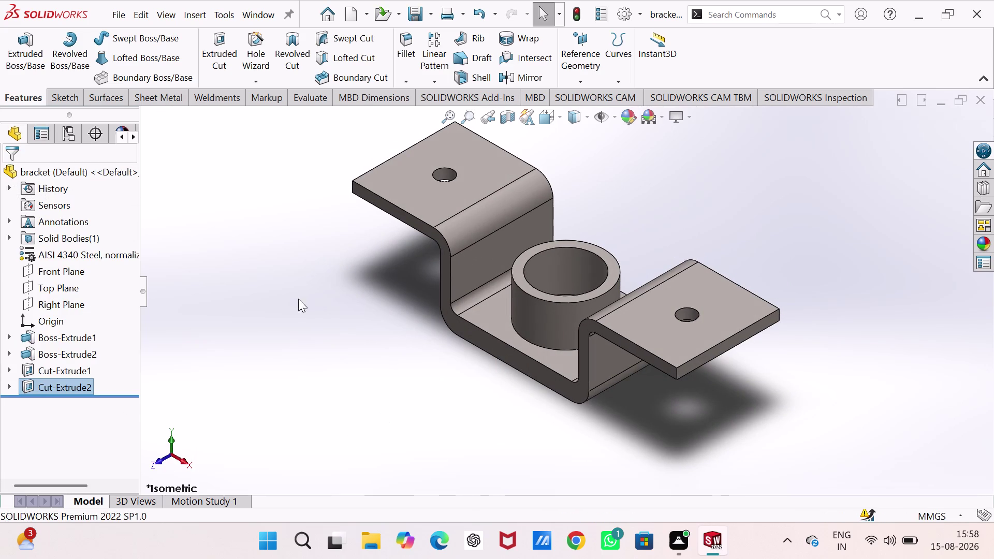
key(ctrl+s)
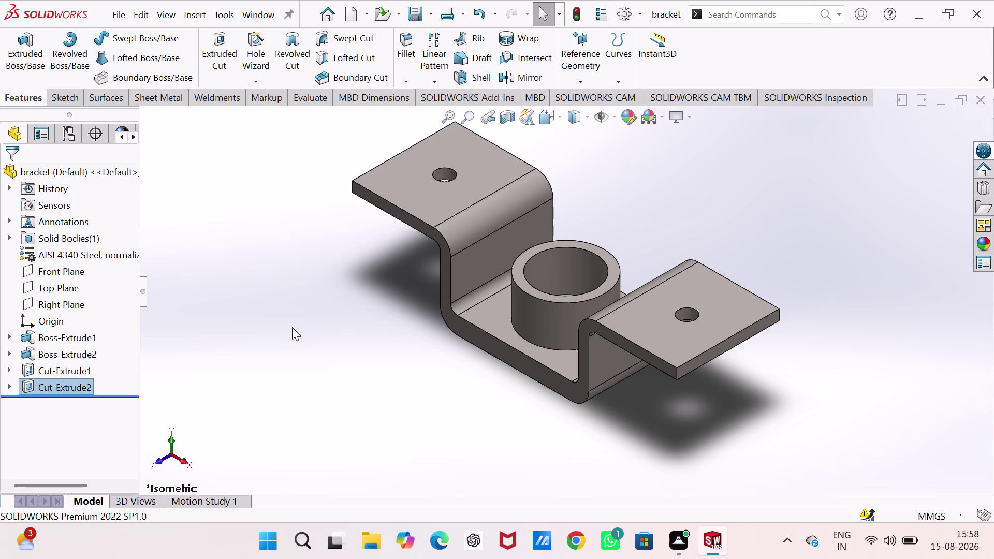
key(ctrl+s)
Save As 'bracket', replacing the existing file.
click(429, 16)
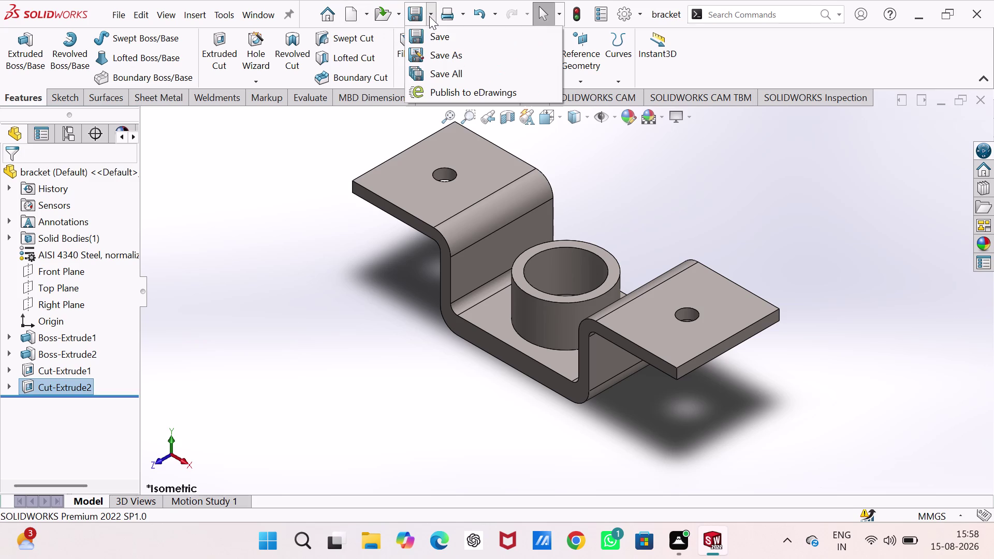
click(424, 52)
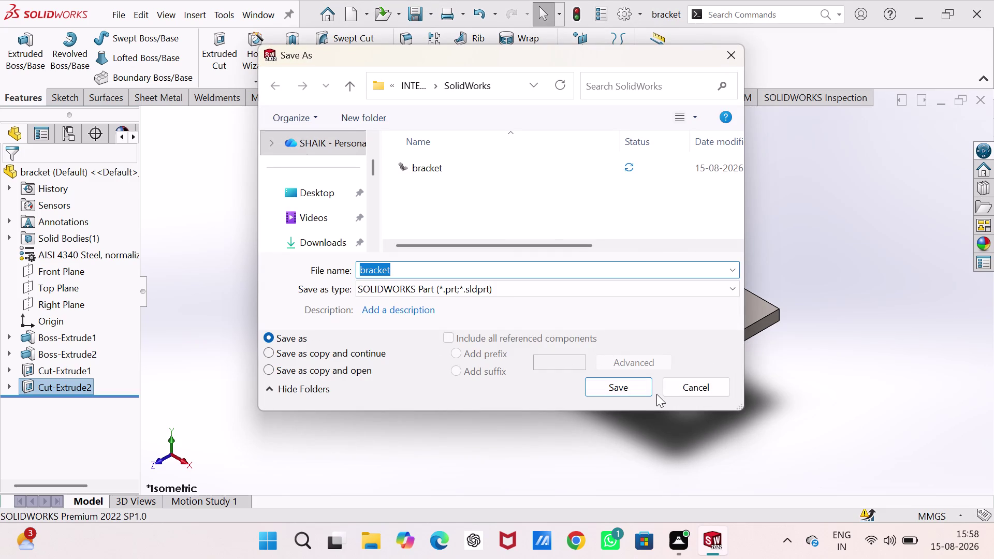
click(636, 386)
click(545, 271)
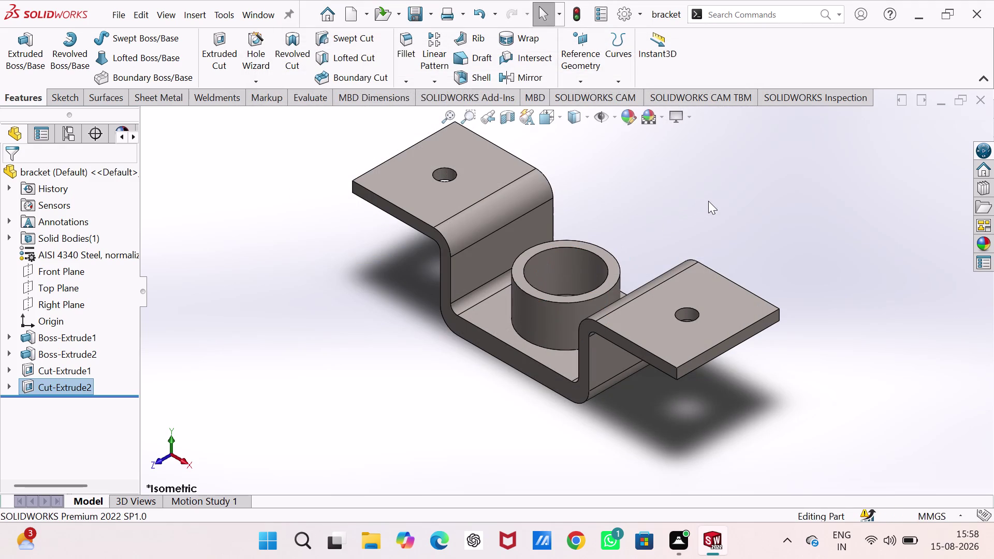
Create a new blank part document.
click(708, 201)
key(ctrl+n)
key(Return)
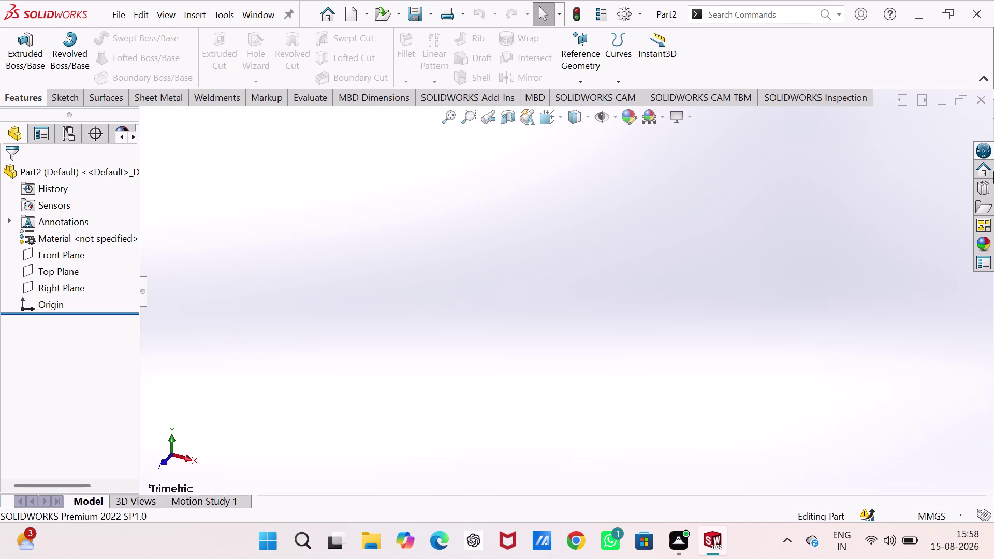
Draw inner and outer circles both centred on the origin.
click(62, 250)
click(74, 229)
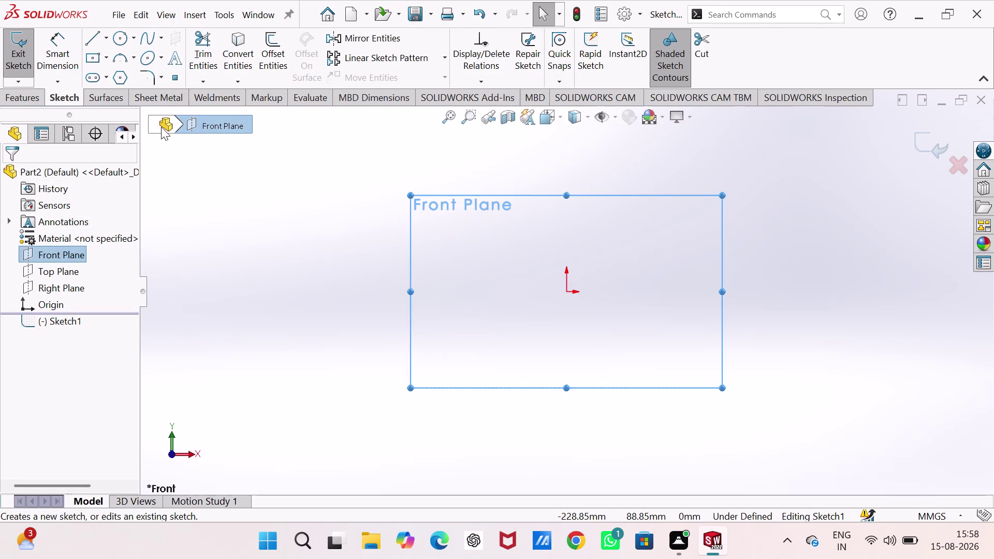
click(121, 41)
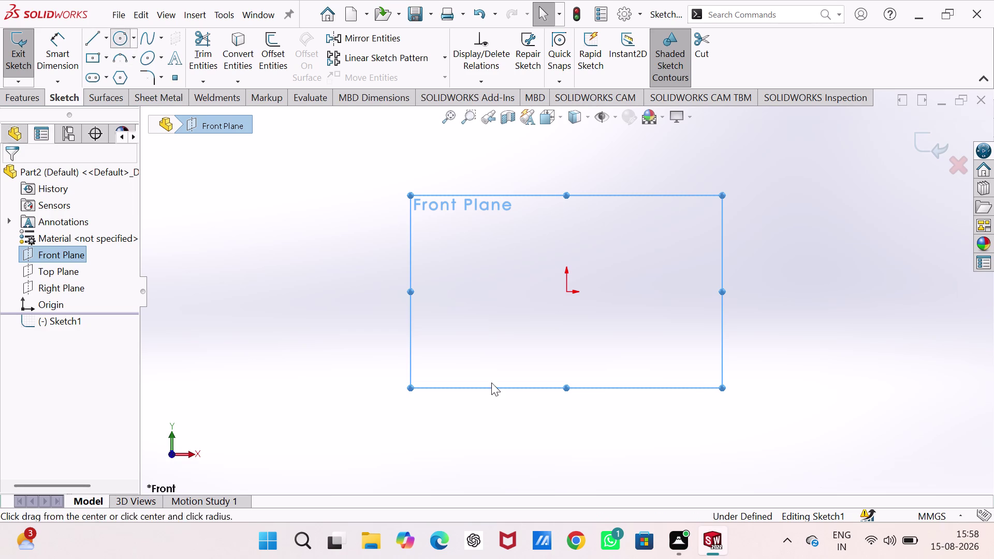
click(567, 294)
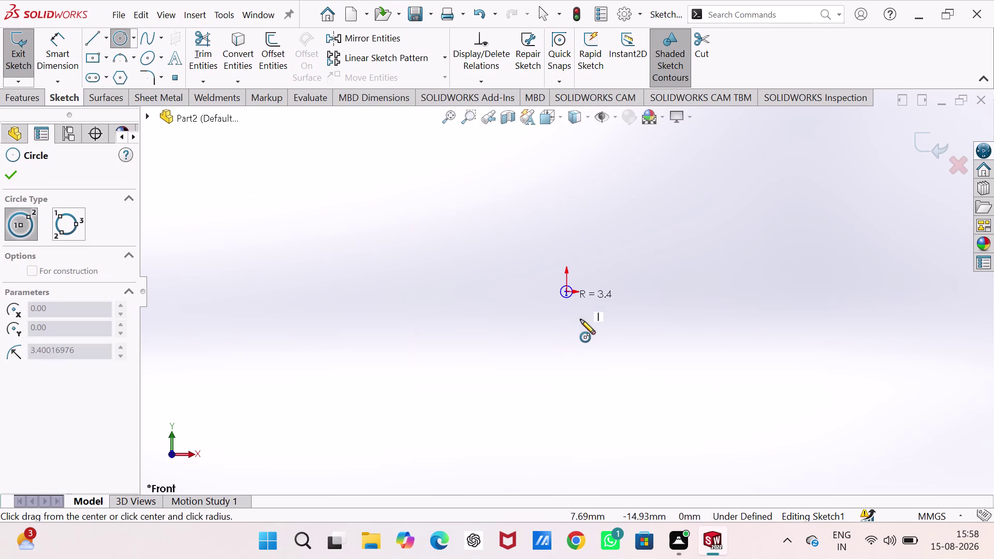
click(602, 382)
click(564, 289)
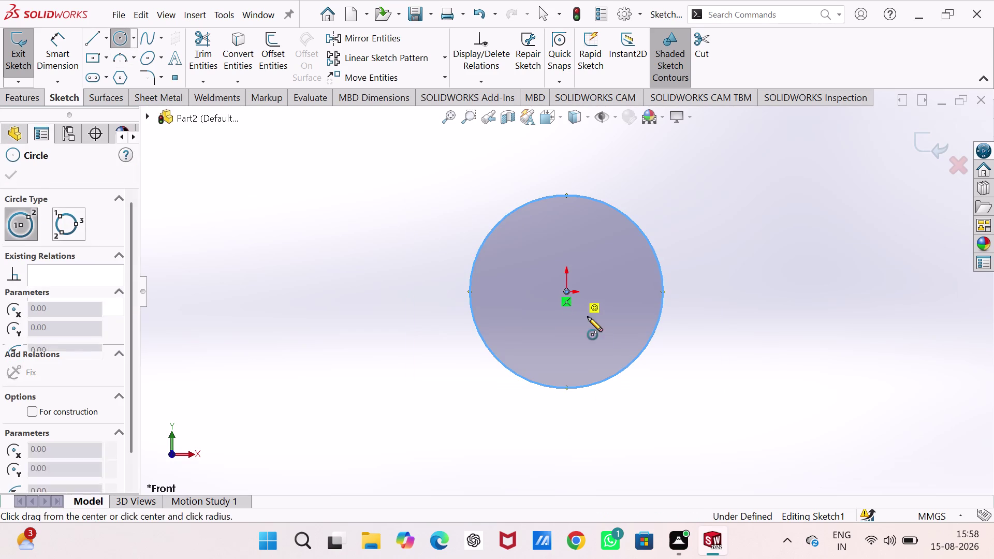
click(656, 427)
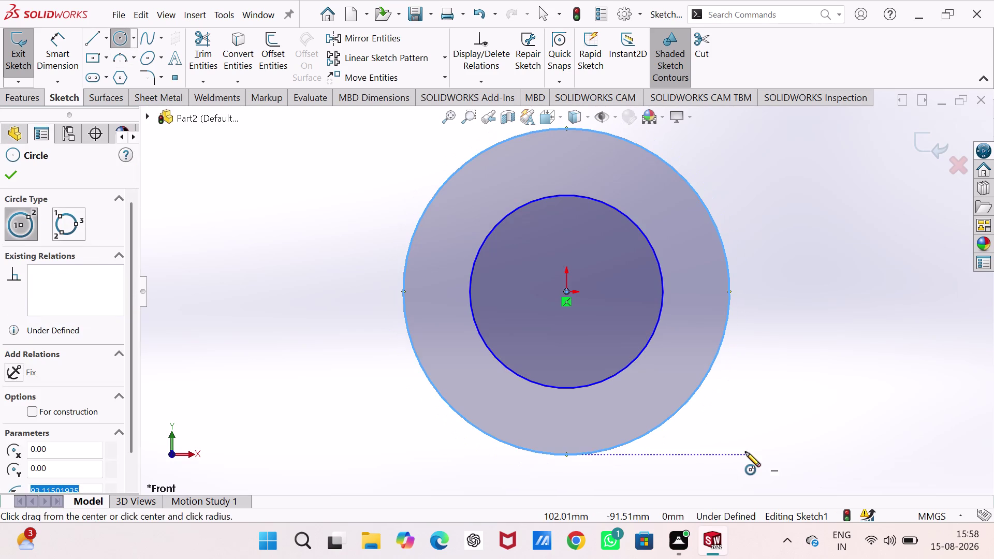
Dimension the inner circle to a 150 mm diameter.
right_drag(746, 451, 755, 359)
click(664, 287)
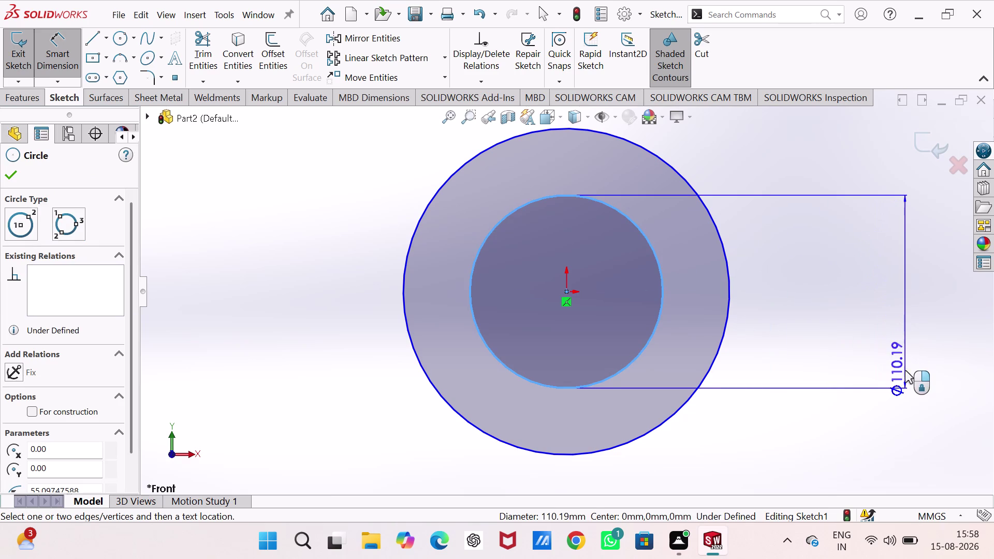
click(916, 422)
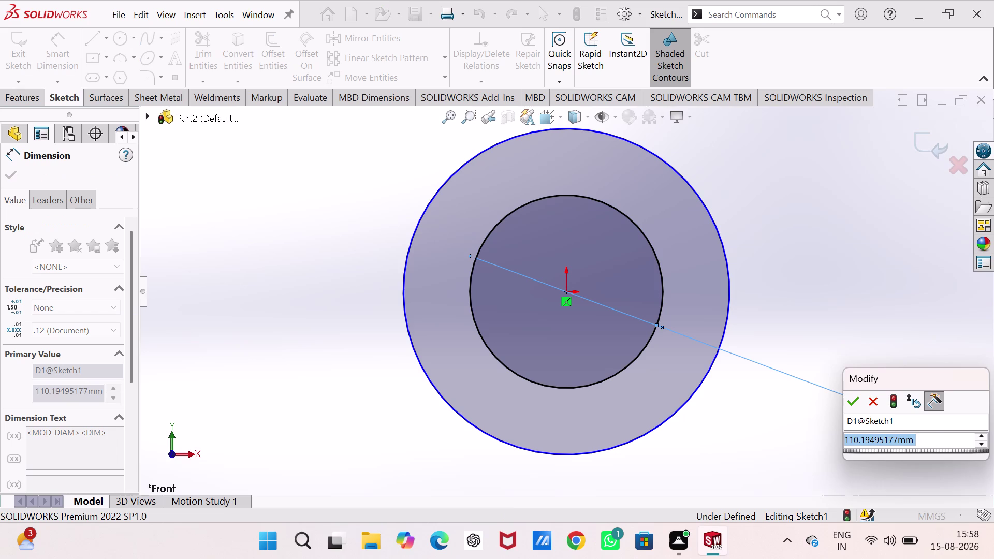
key(1)
text(50)
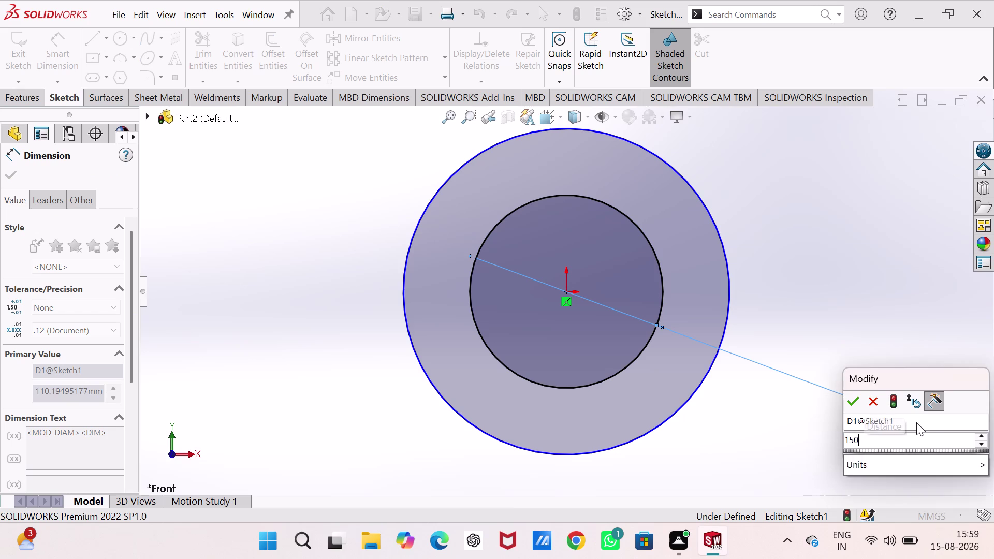
key(Return)
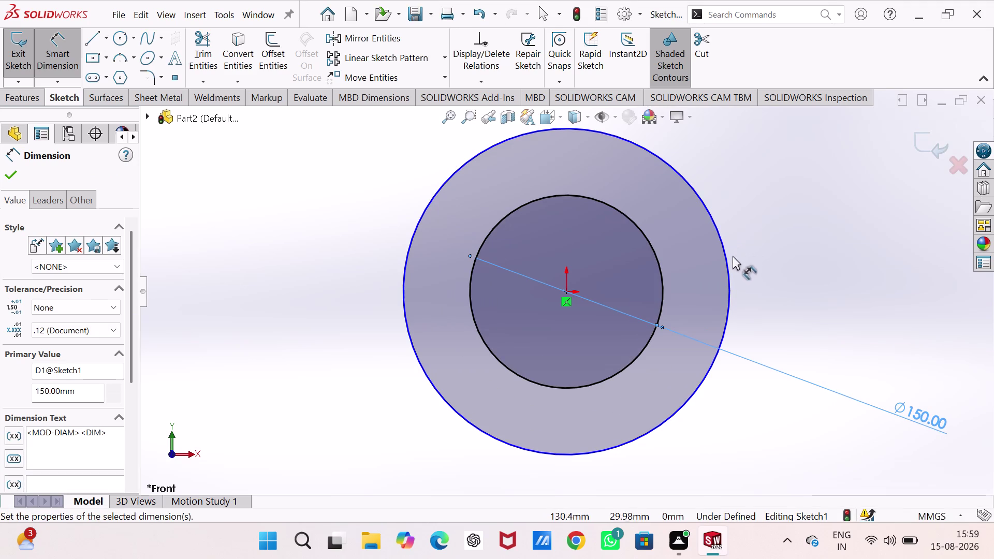
Dimension the outer circle to 212 mm by entering 106+106.
click(725, 267)
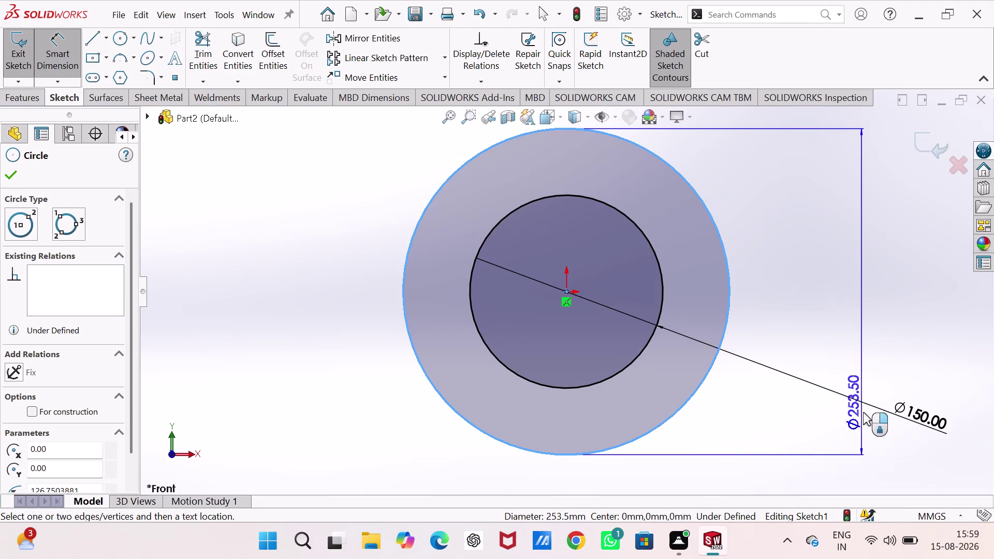
click(863, 464)
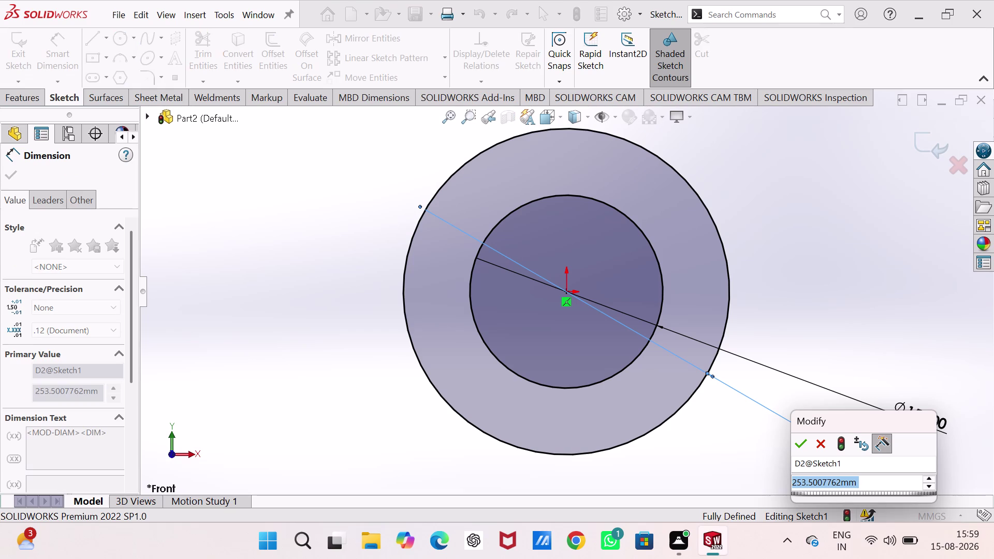
text(1)
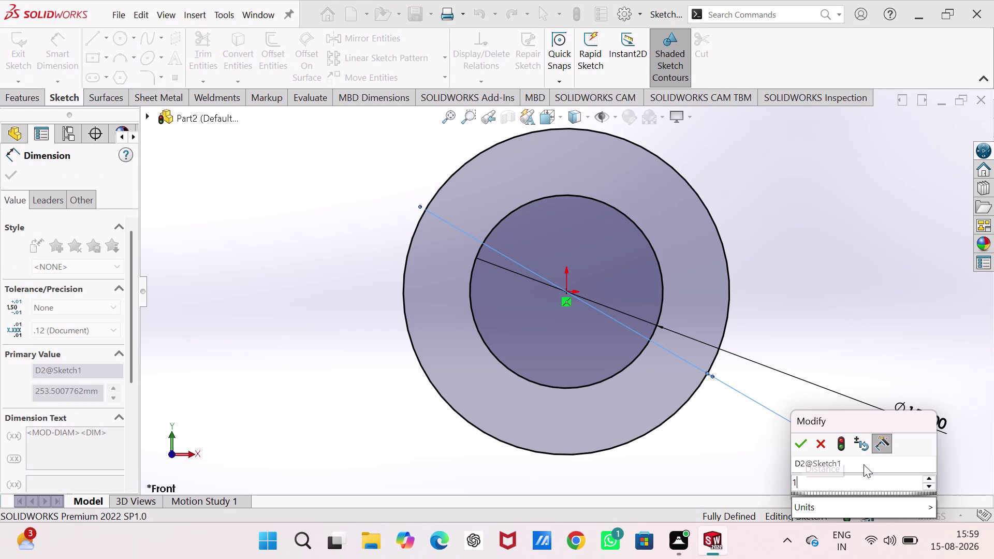
text(0)
key(6)
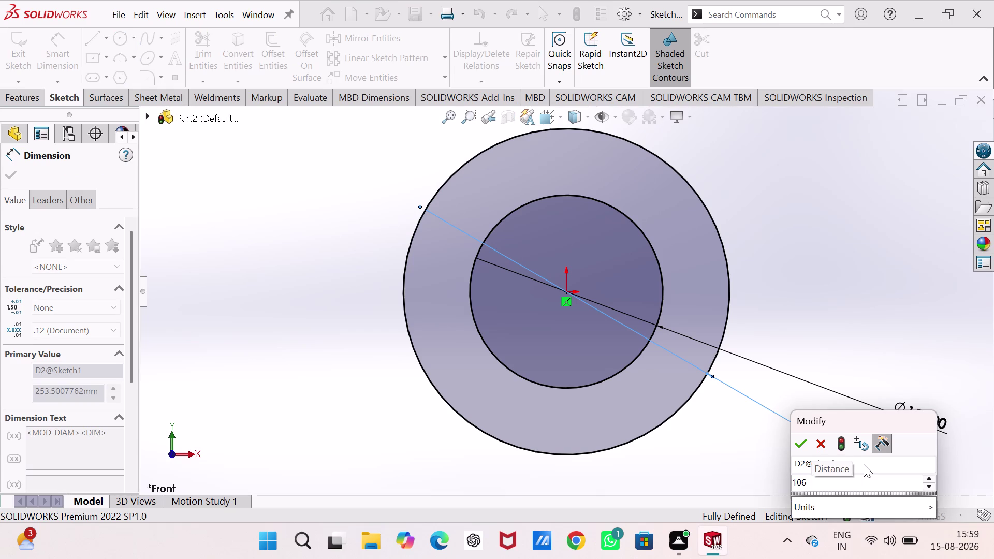
text(+10)
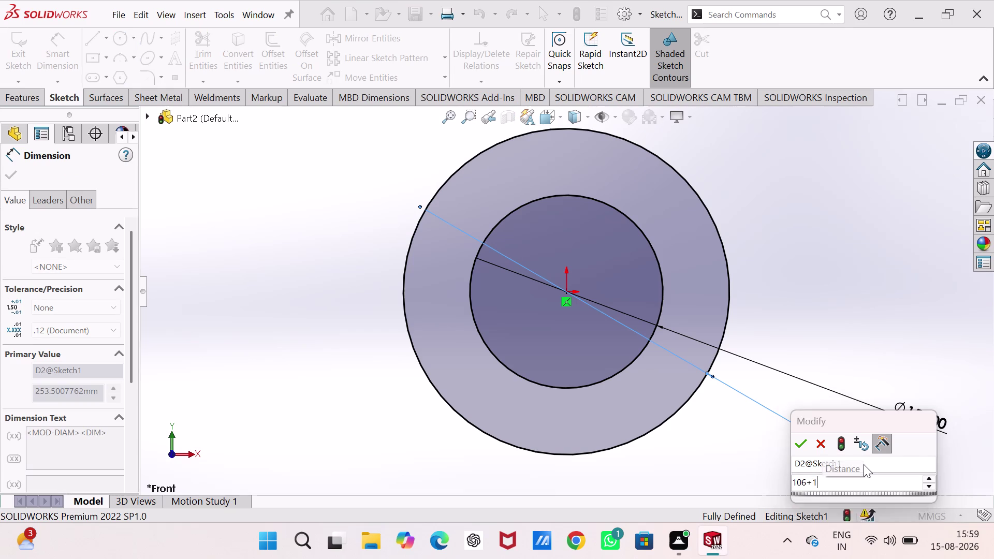
key(6)
key(Return)
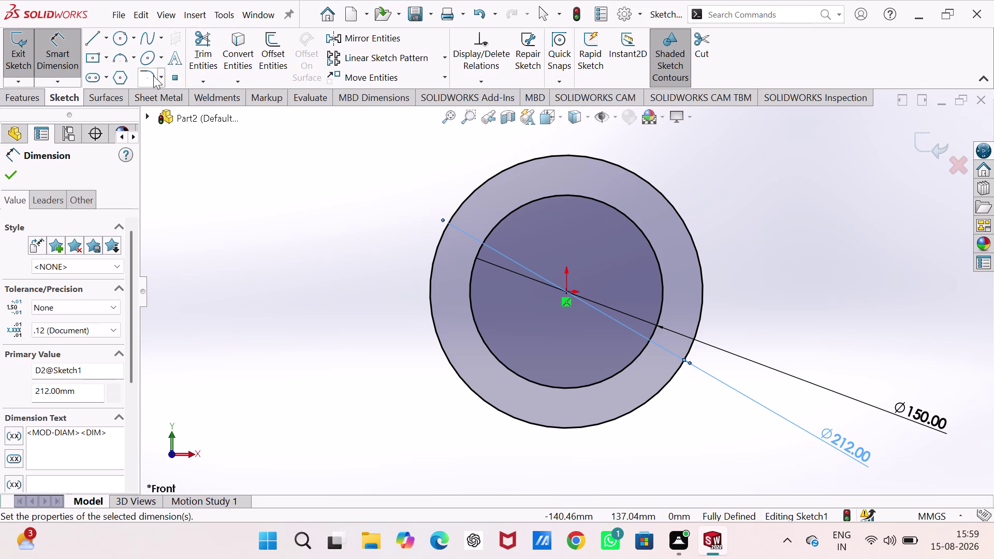
Start a construction centreline at the ring's centre.
click(104, 39)
click(121, 72)
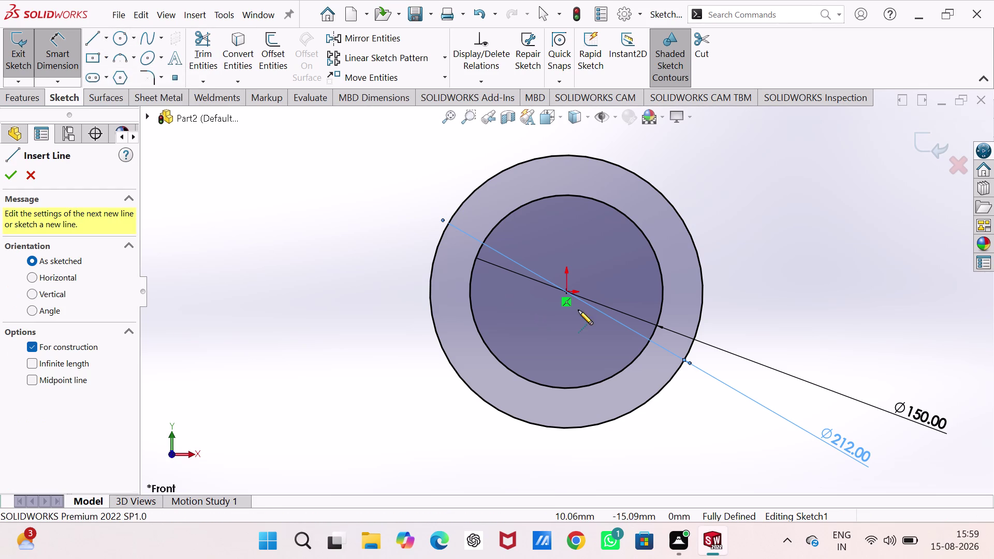
click(566, 291)
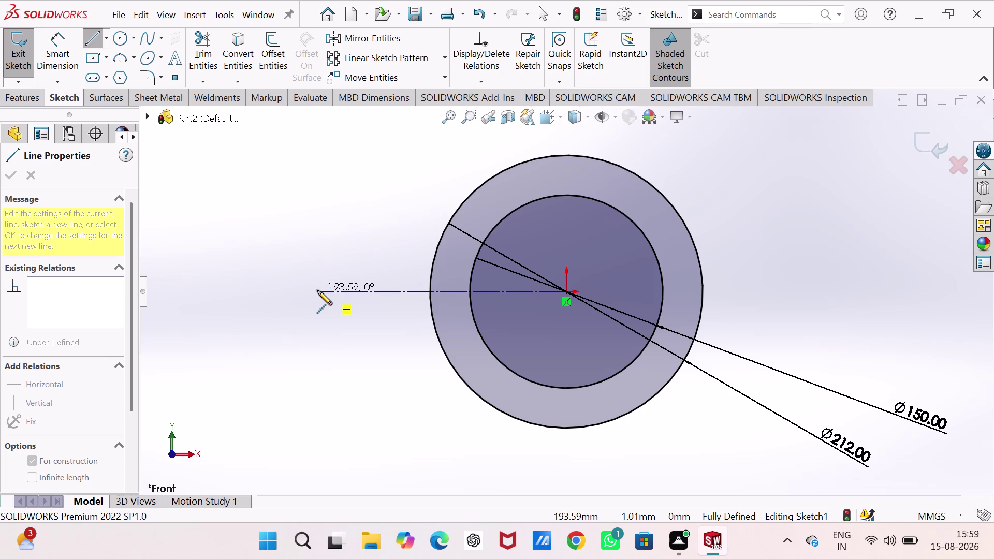
Draw the centreline left past the ring, undoing the stray chained segment.
click(317, 290)
click(255, 261)
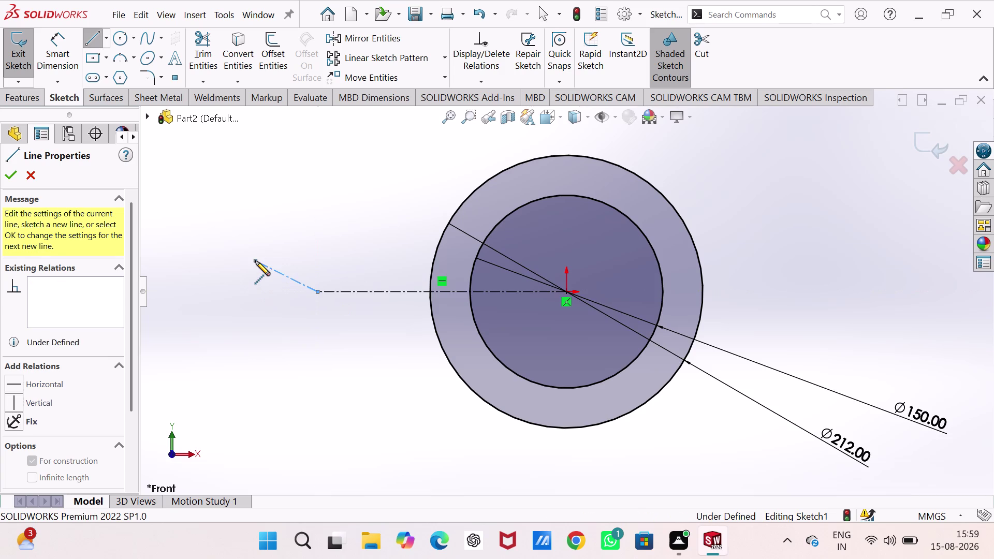
key(Escape)
key(ctrl+z)
click(315, 232)
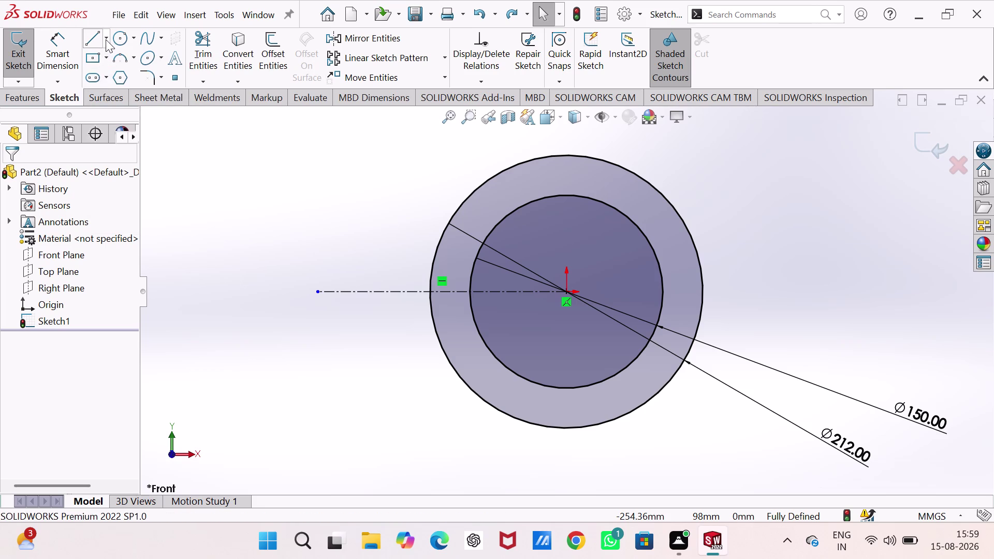
Draw a centreline from the ring's centre out past its right side.
click(106, 40)
click(117, 82)
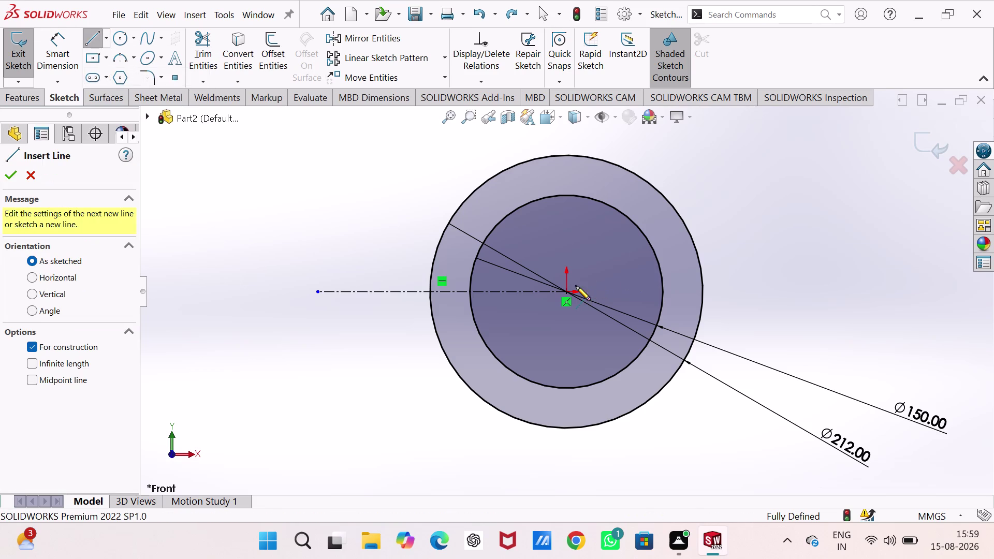
click(566, 292)
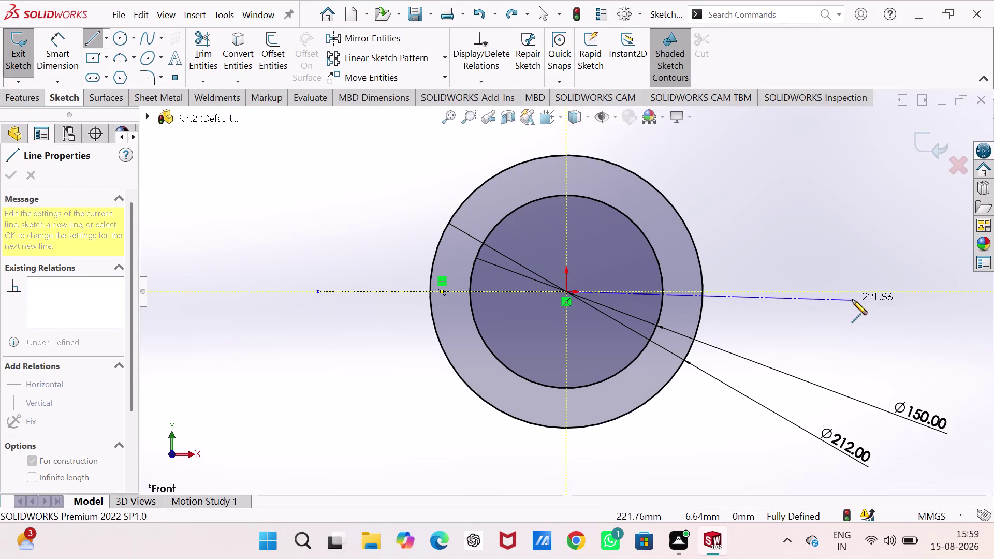
click(850, 292)
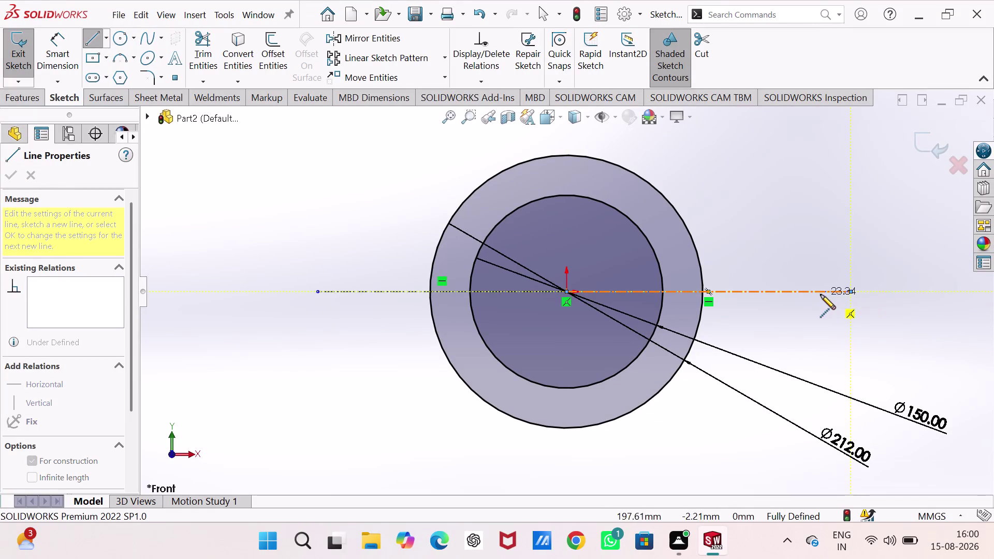
key(Escape)
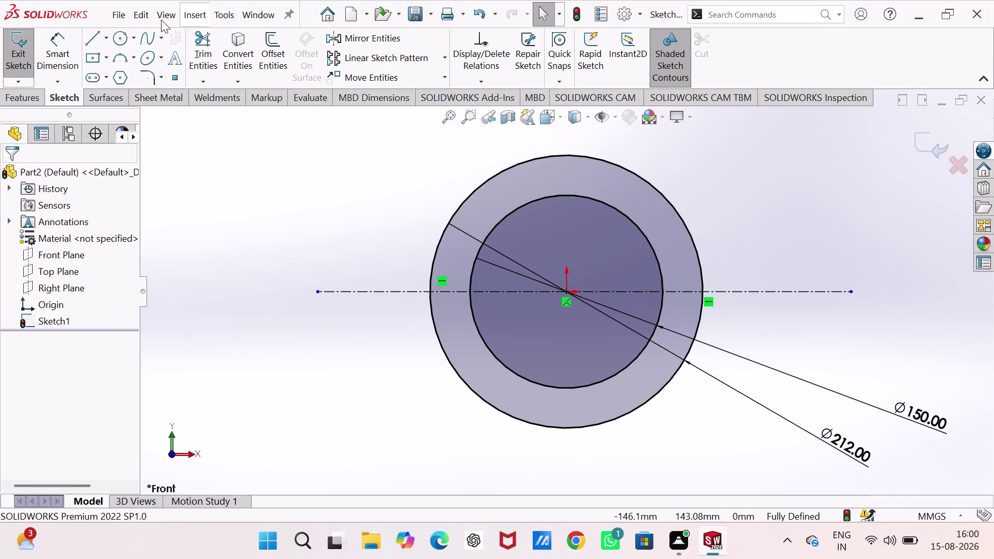
click(87, 38)
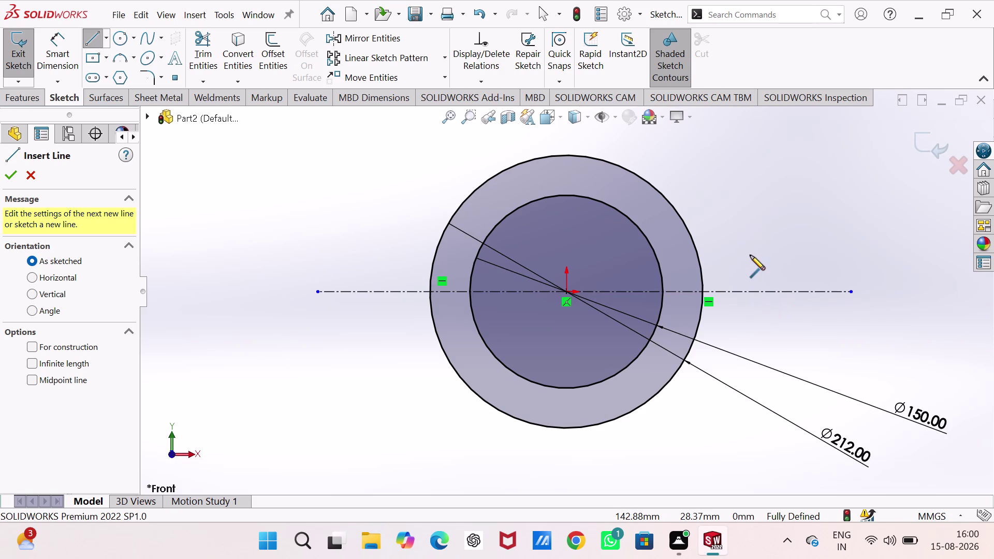
Draw the right arm: vertical line, tangent corner arc, step right, and top bar ending above the origin.
click(699, 259)
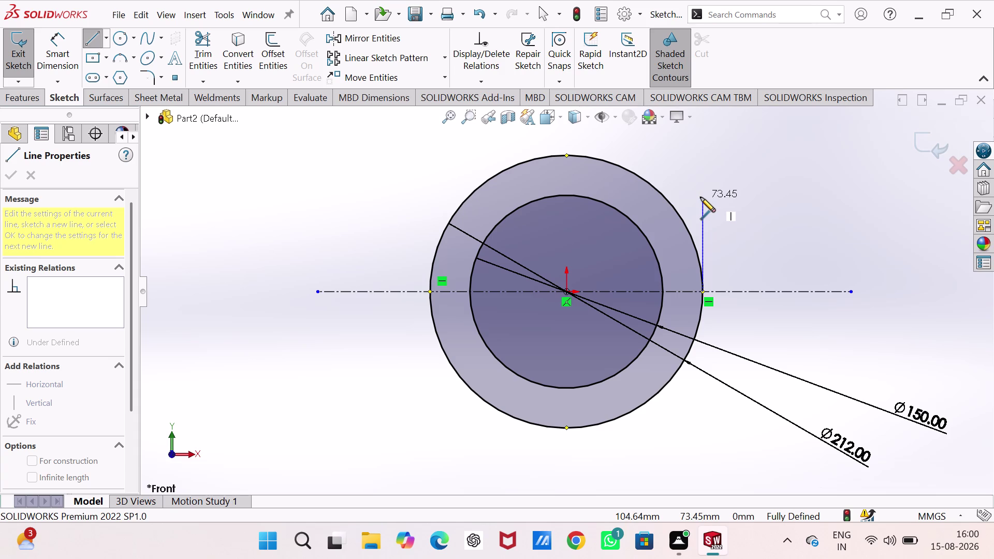
click(704, 235)
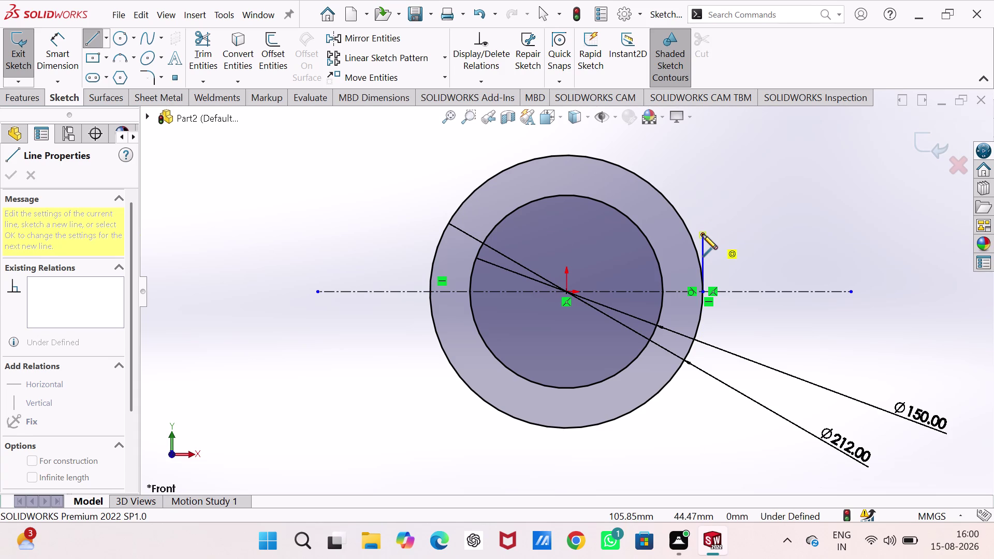
click(735, 206)
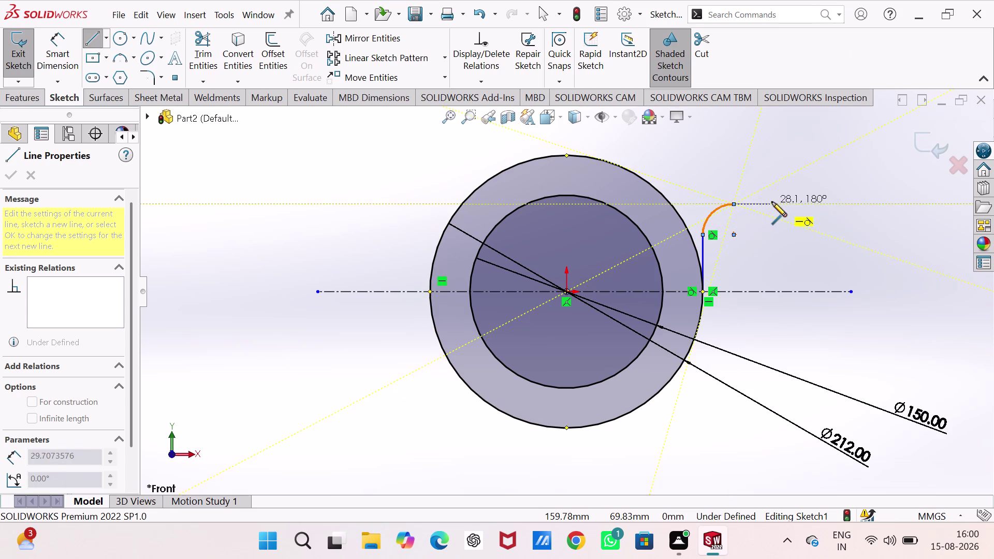
click(824, 202)
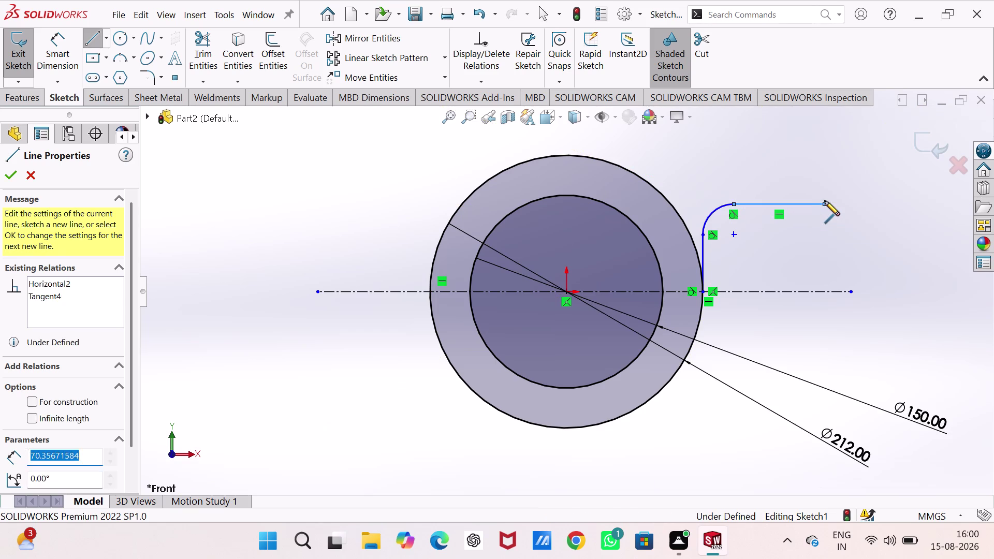
click(824, 172)
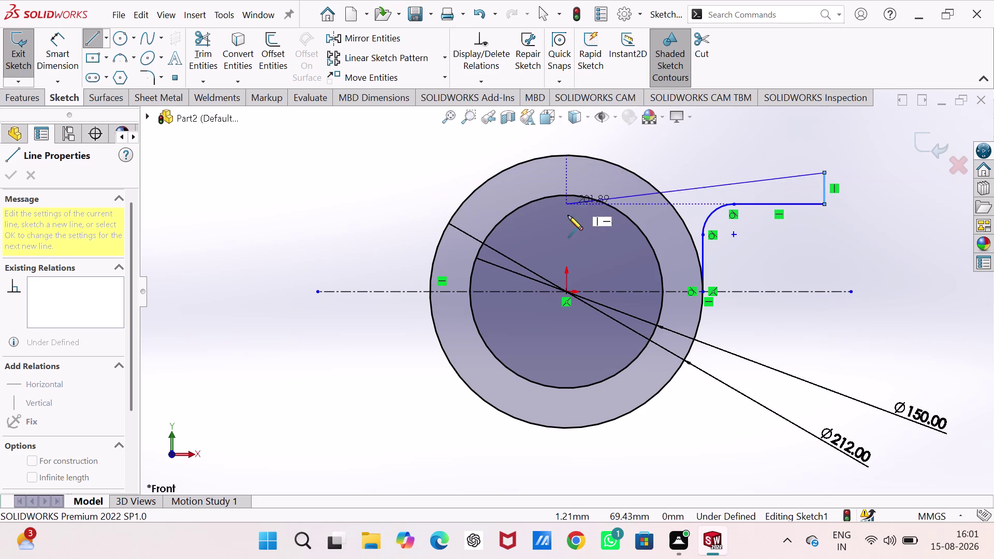
click(566, 173)
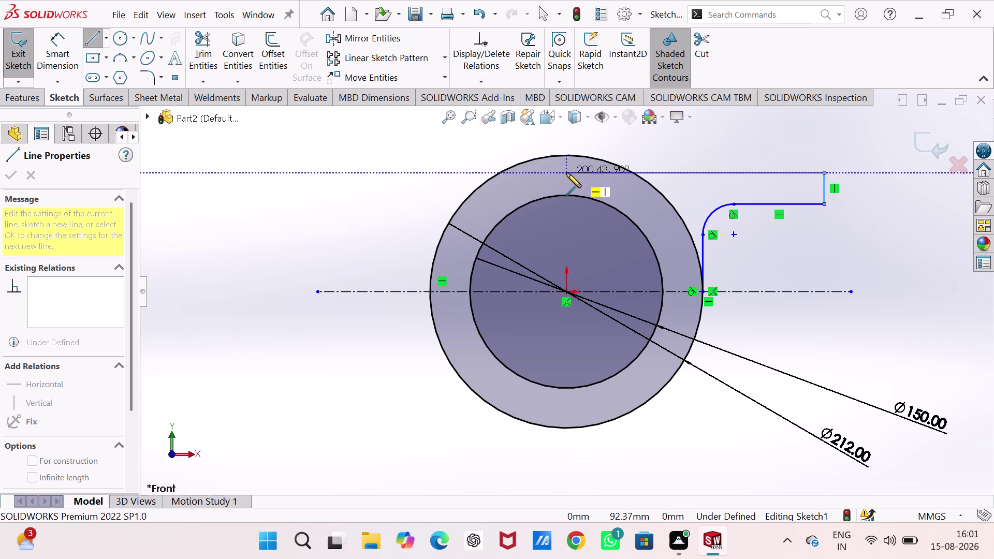
key(Escape)
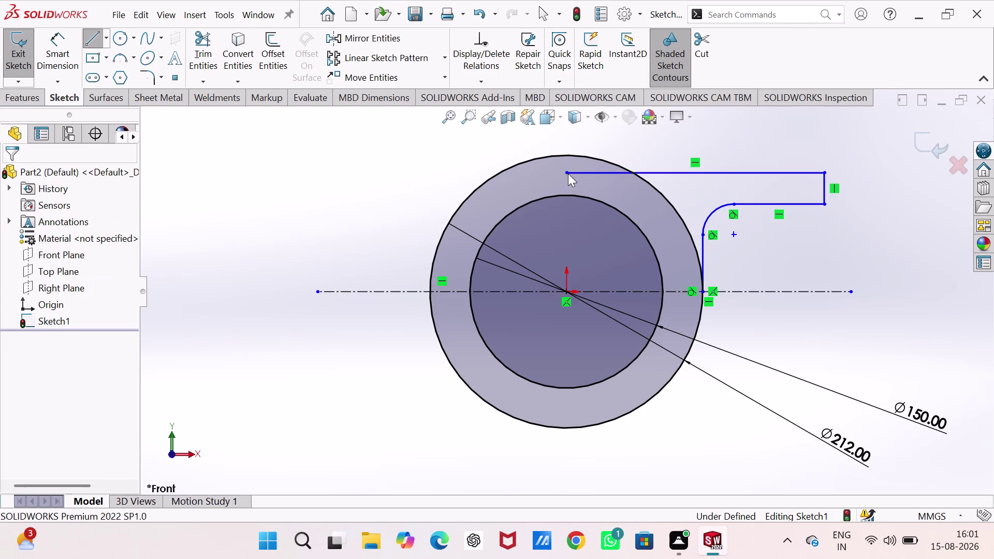
Dimension the top bar's length at 200.43, undoing a trial change to 325.
right_drag(881, 308, 878, 254)
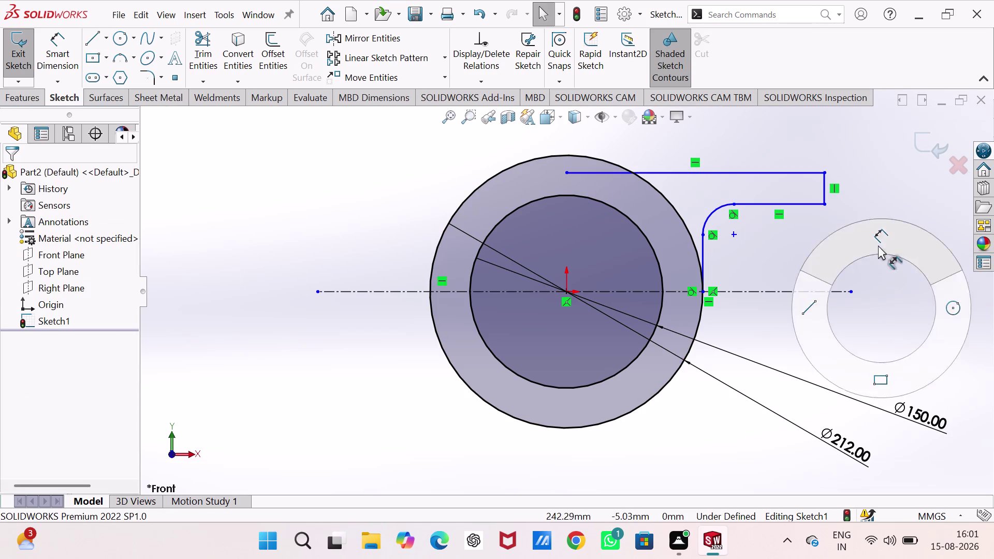
right_drag(878, 253, 877, 234)
click(753, 171)
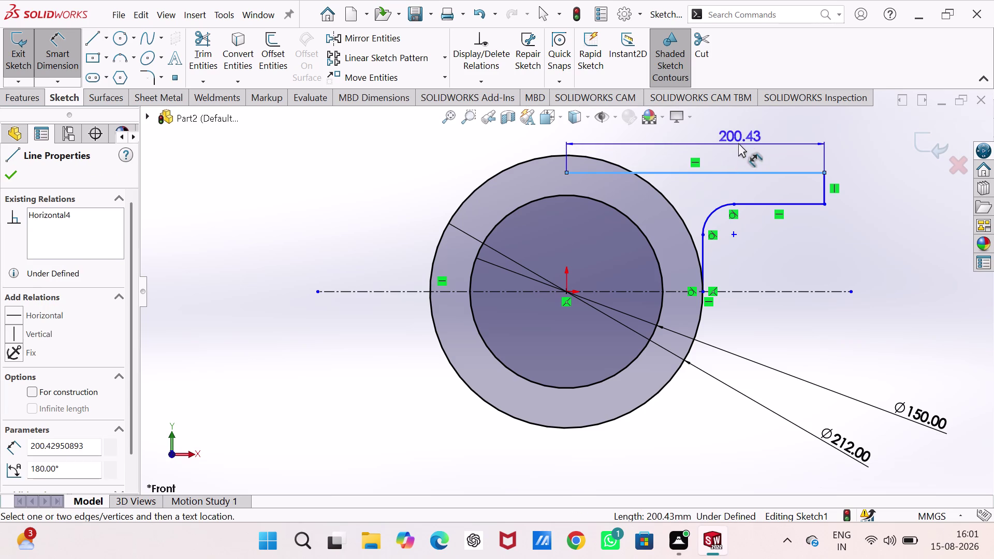
click(738, 143)
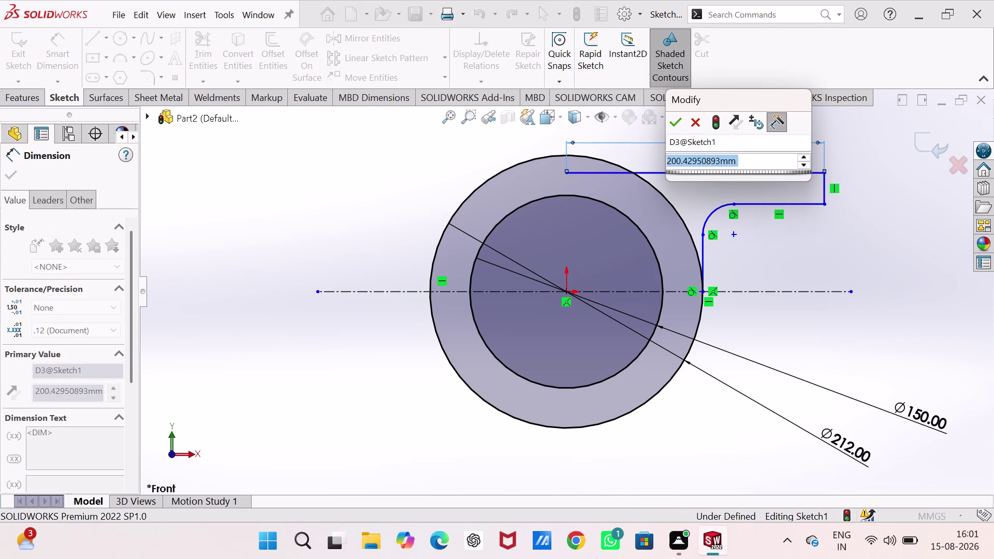
text(32)
key(5)
key(Return)
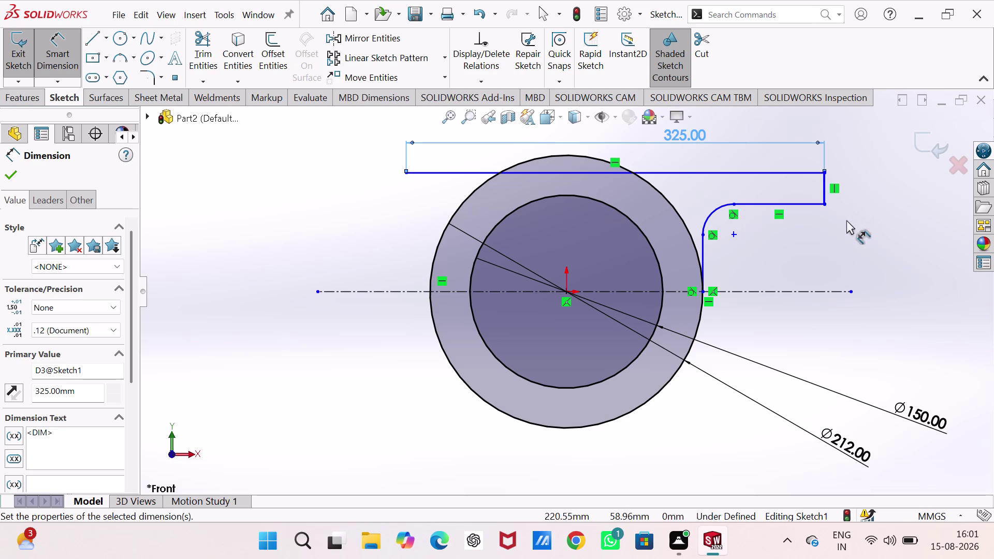
key(ctrl+z)
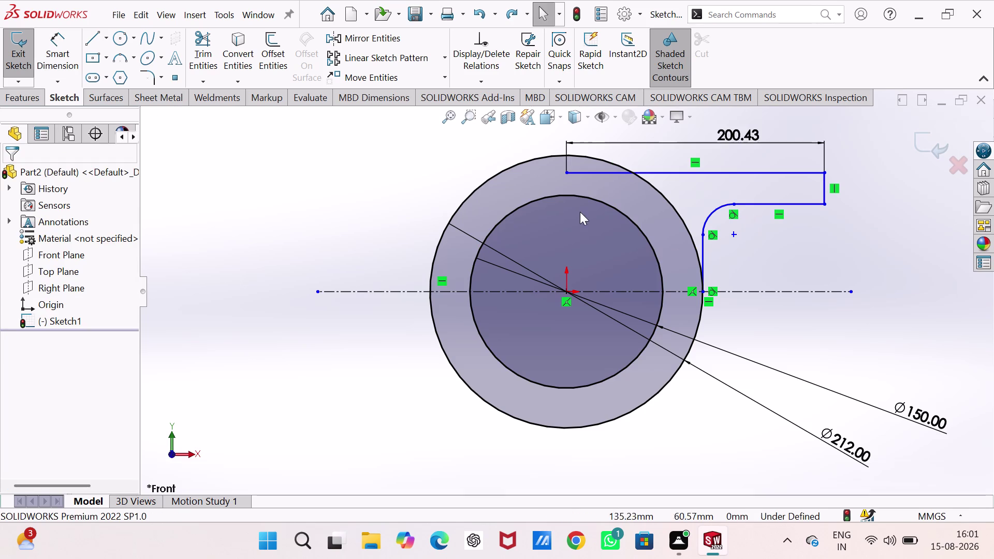
key(Escape)
click(105, 32)
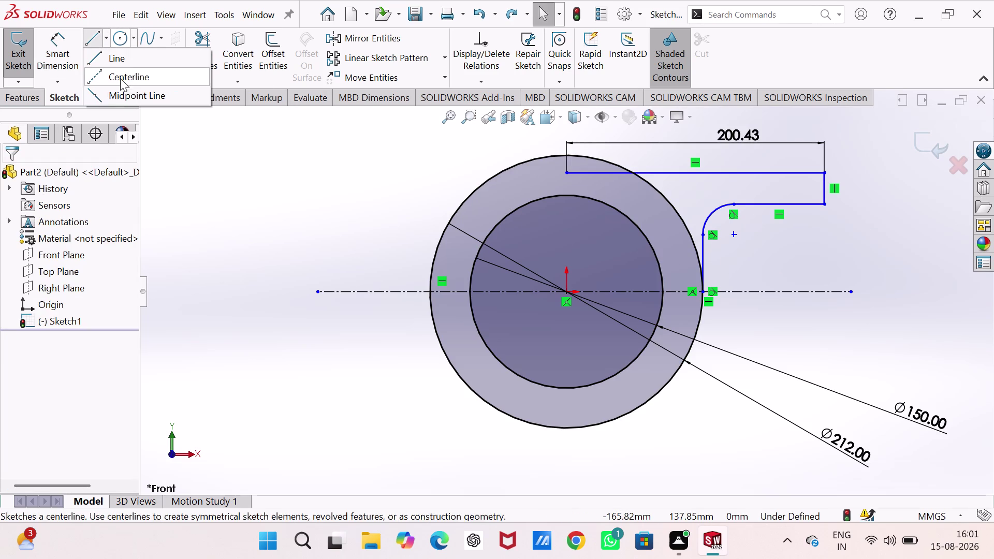
Draw a vertical centerline upward from the origin above the ring.
click(120, 80)
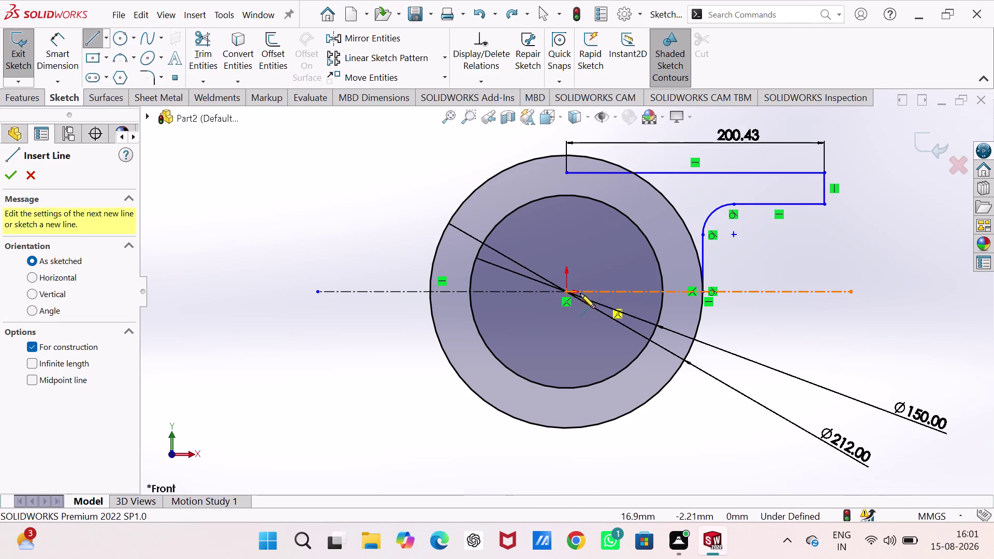
click(566, 289)
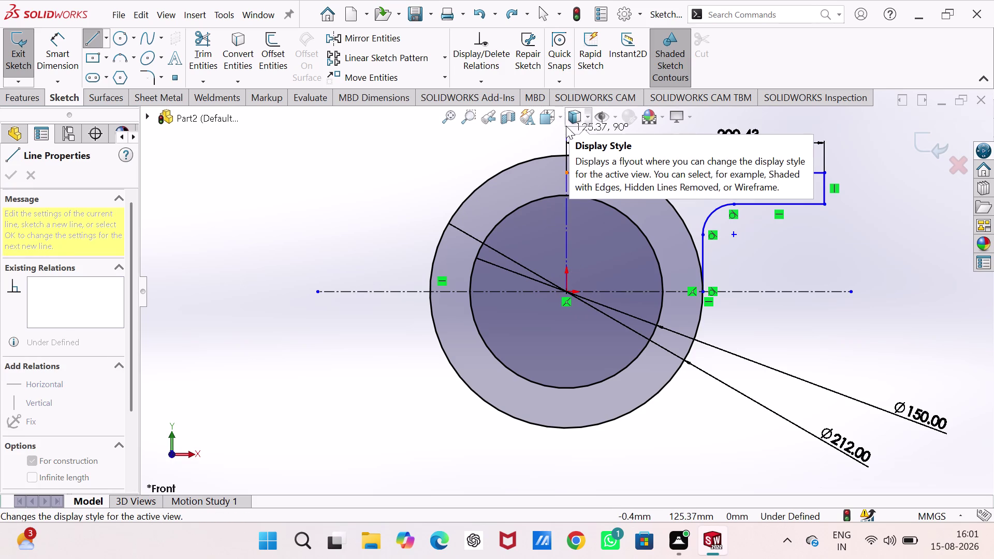
click(566, 130)
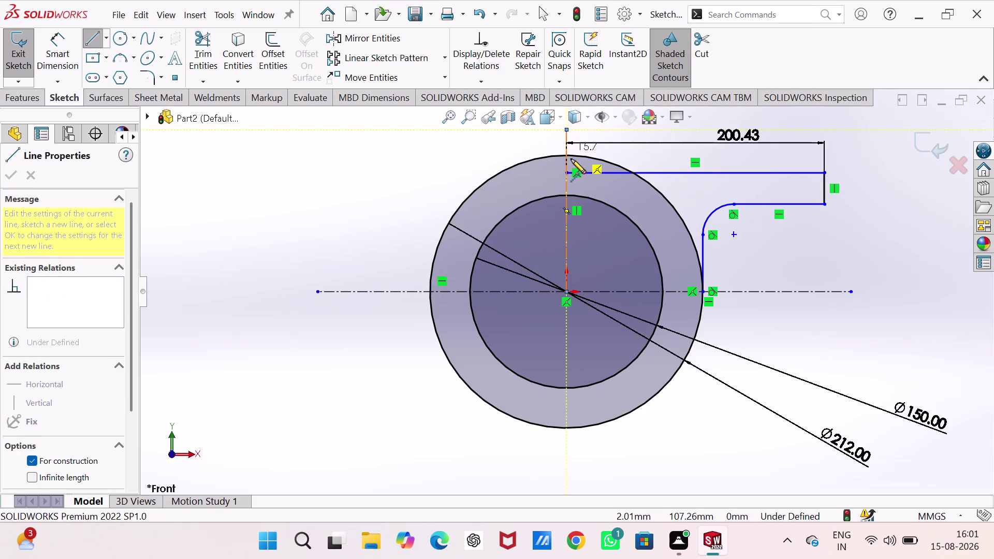
key(Escape)
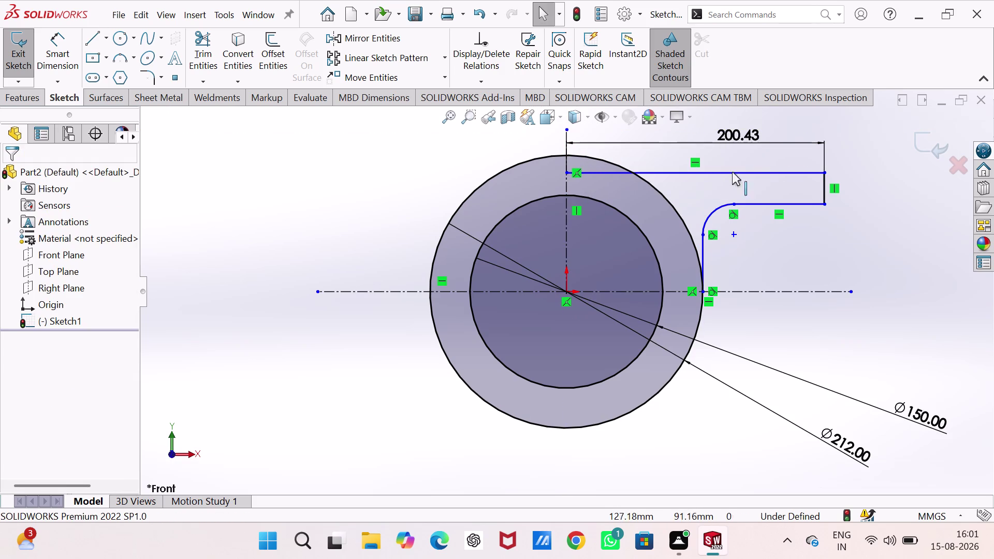
Change the top bar's length dimension from 200.43 to 325.
double_click(740, 136)
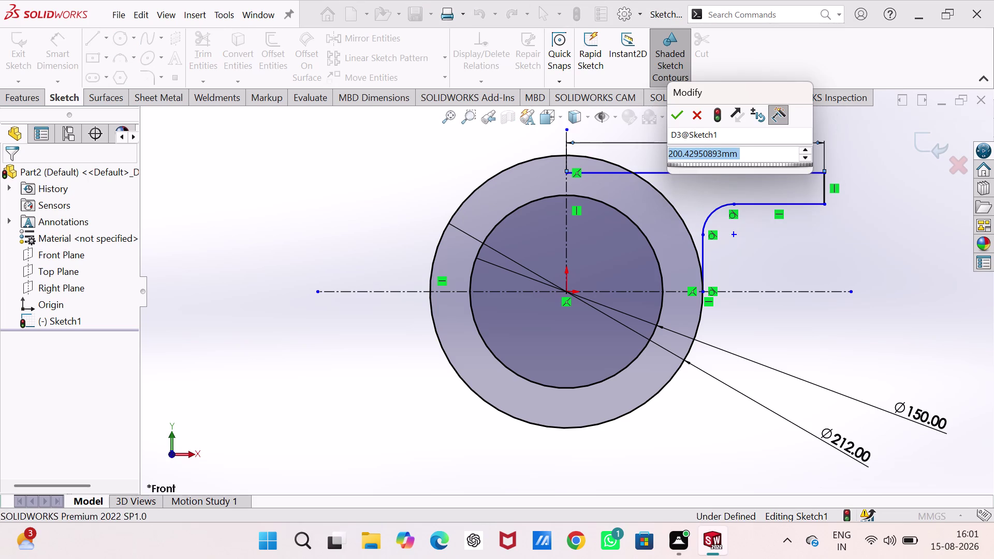
text(325)
key(Return)
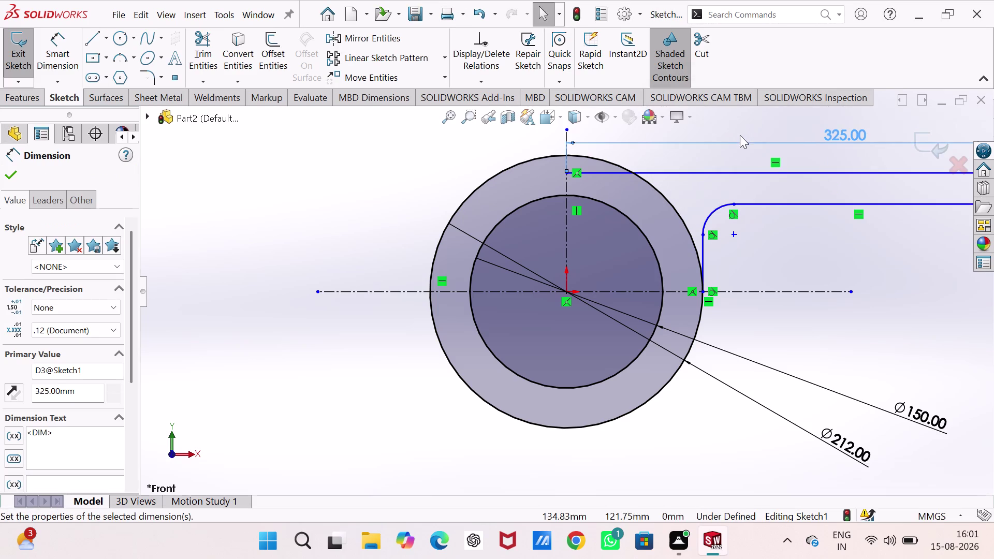
scroll(up, 3)
scroll(down, 3)
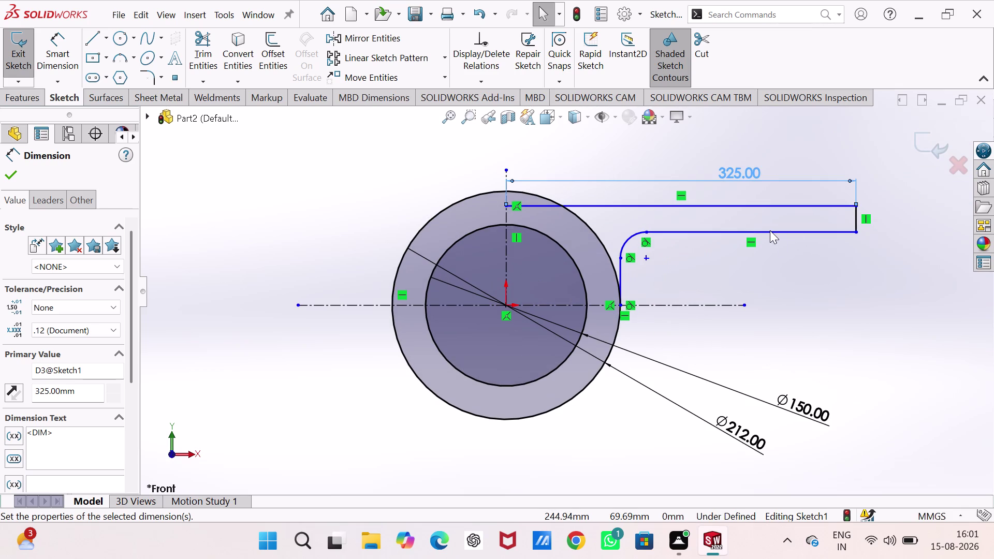
scroll(down, 3)
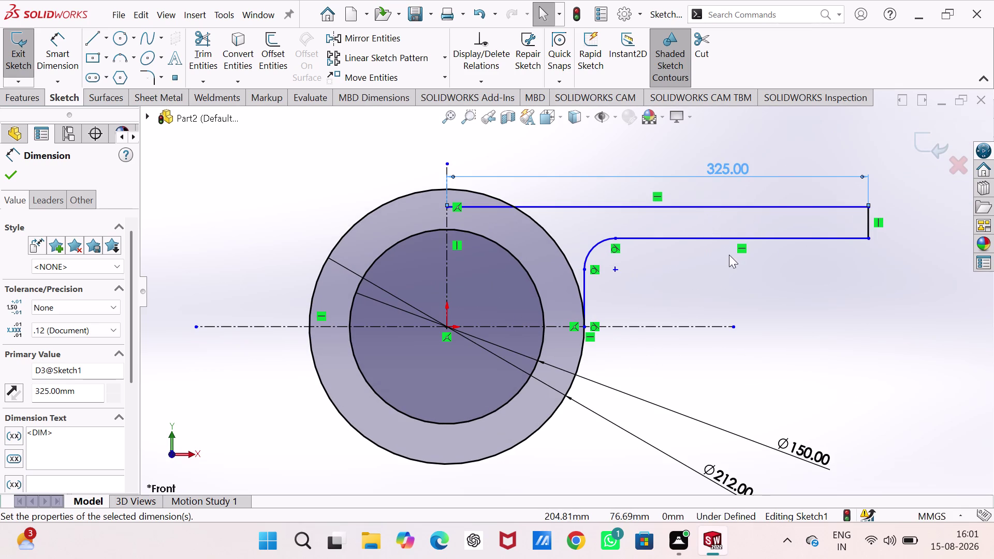
right_drag(774, 346, 765, 248)
Dimension the arm's fillet arc with a 50 radius.
click(594, 249)
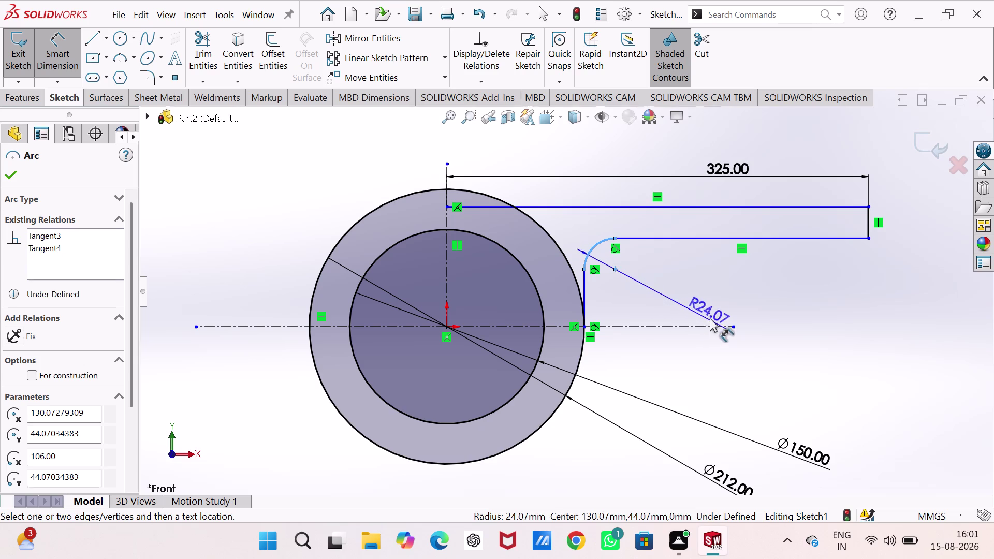
click(762, 335)
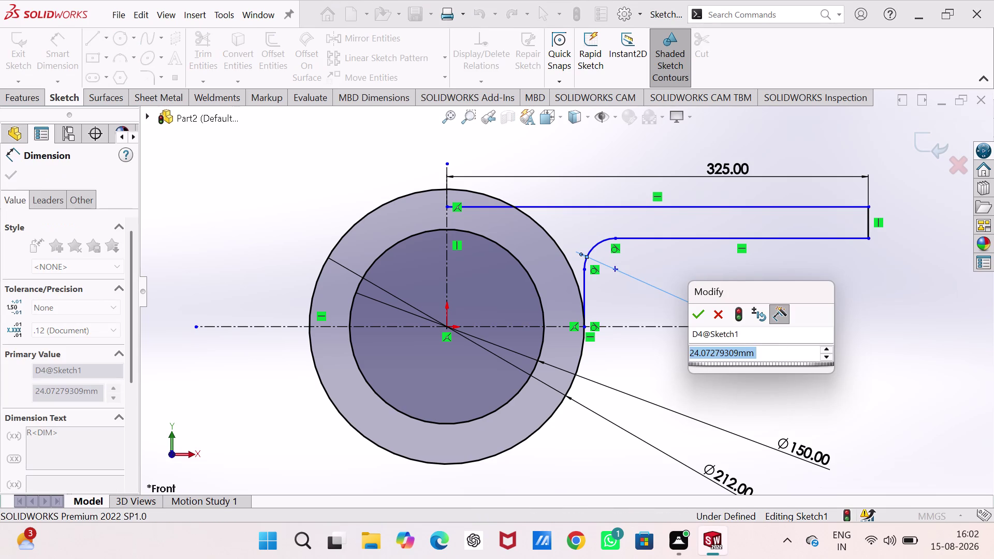
text(50)
key(Return)
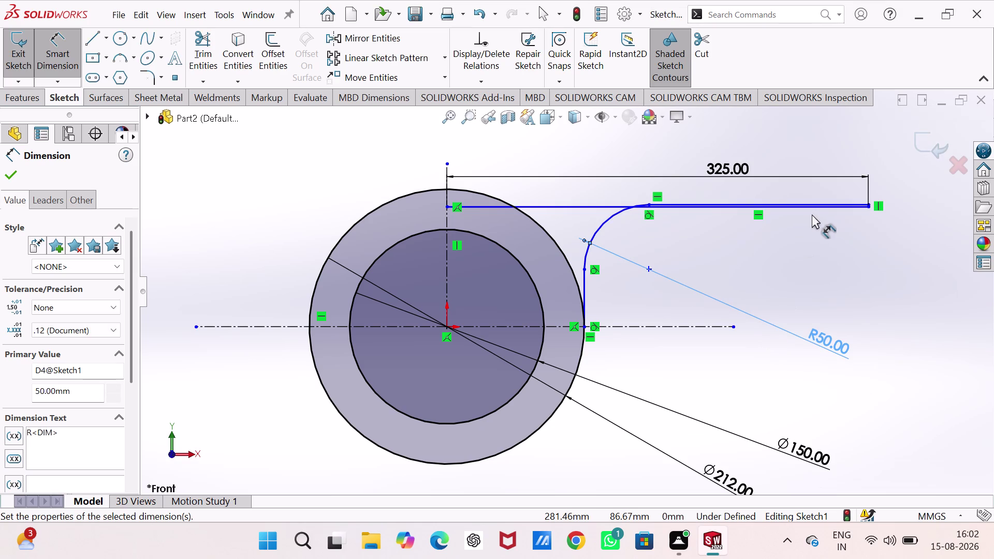
key(Escape)
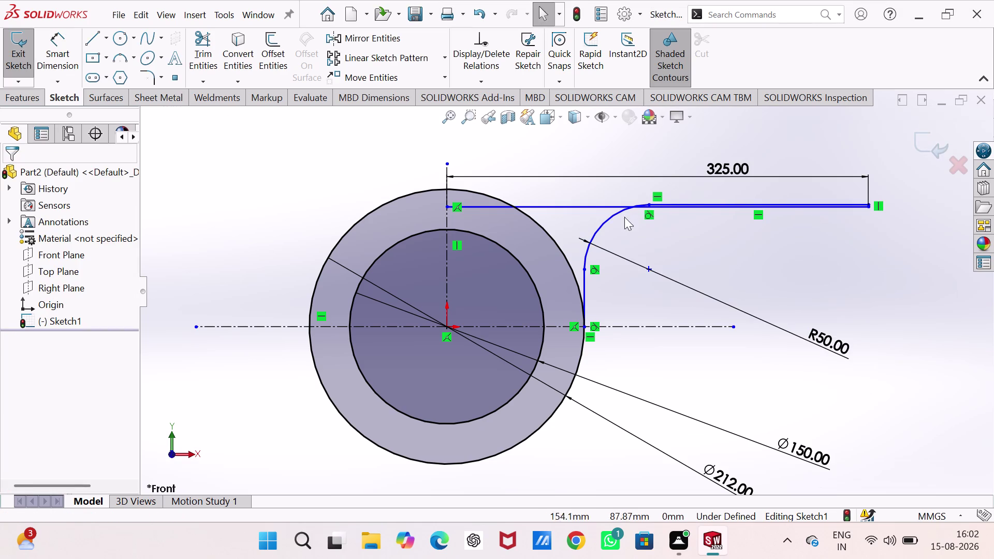
drag(689, 207, 691, 200)
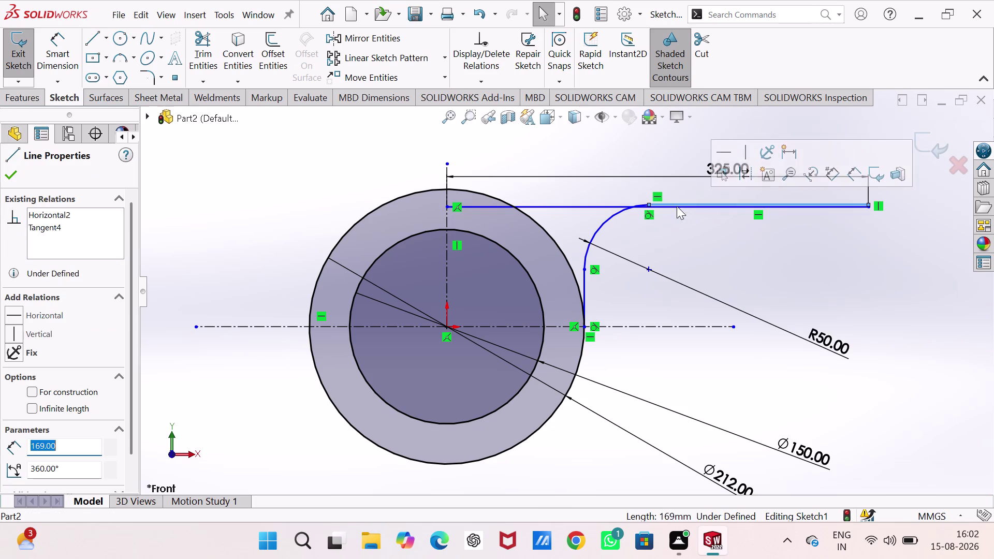
Drag the 325 top bar above the arm's edge, then pick origin and bar for dimensioning.
drag(587, 207, 587, 207)
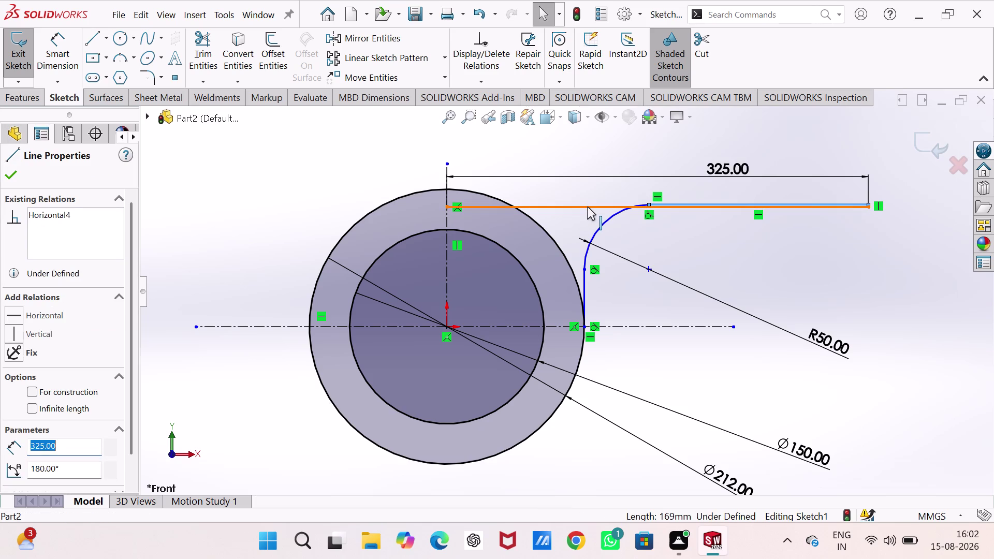
drag(587, 207, 591, 172)
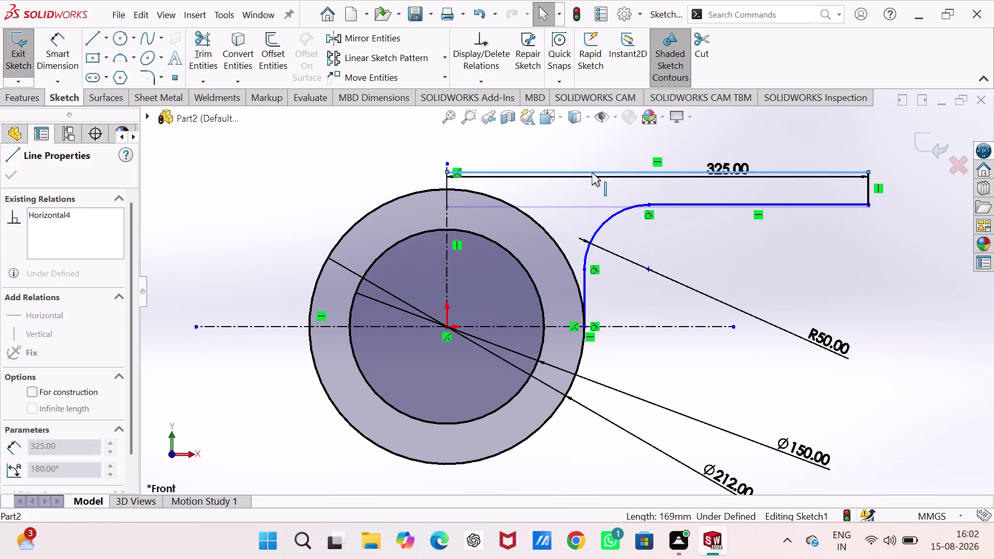
drag(592, 173, 592, 172)
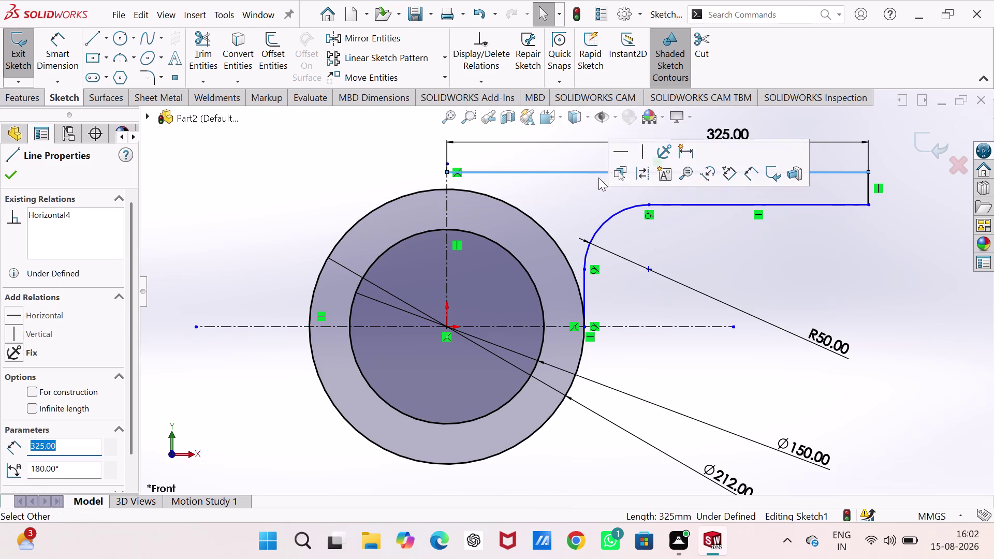
click(556, 176)
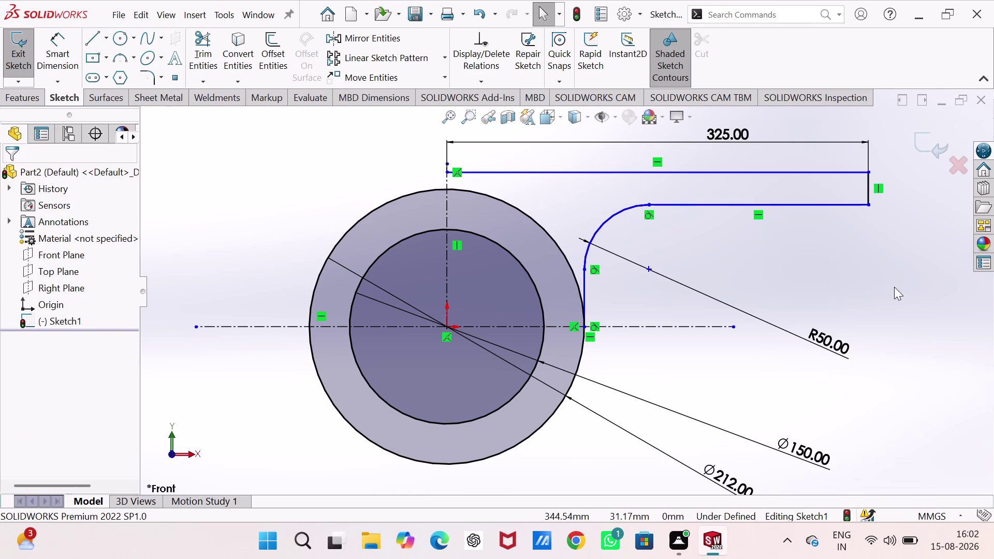
right_drag(910, 318, 906, 245)
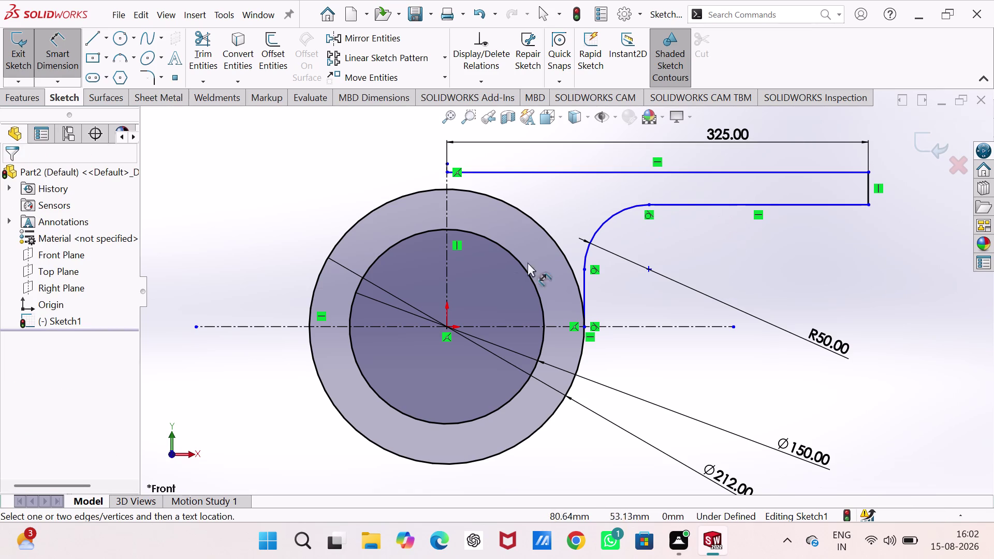
click(447, 325)
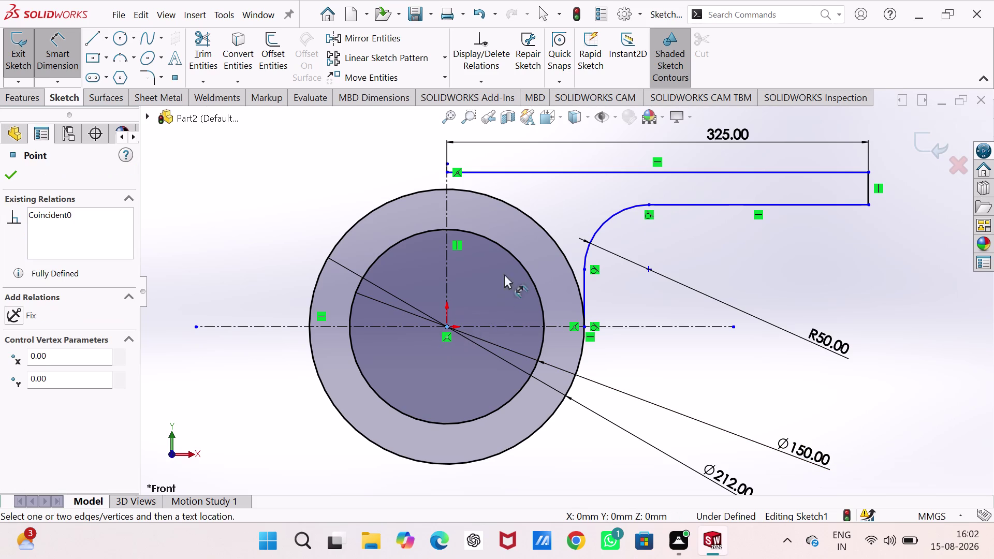
click(586, 173)
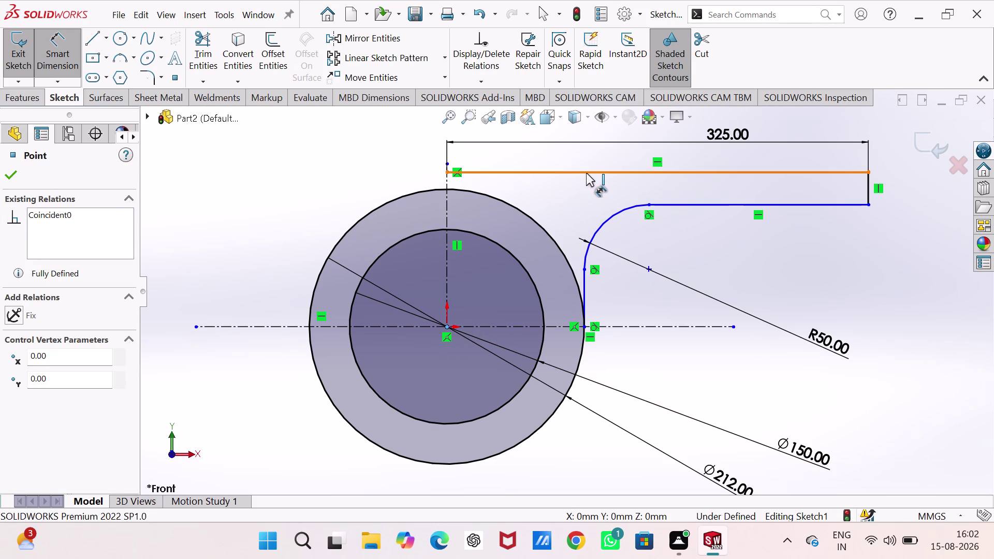
Set the top bar's height above the centerline to 132.
click(902, 242)
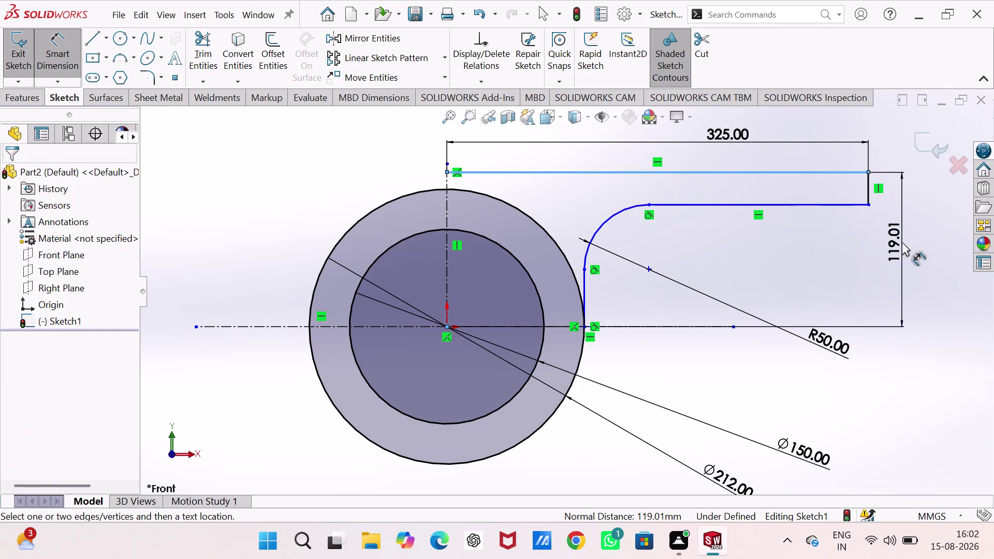
text(1)
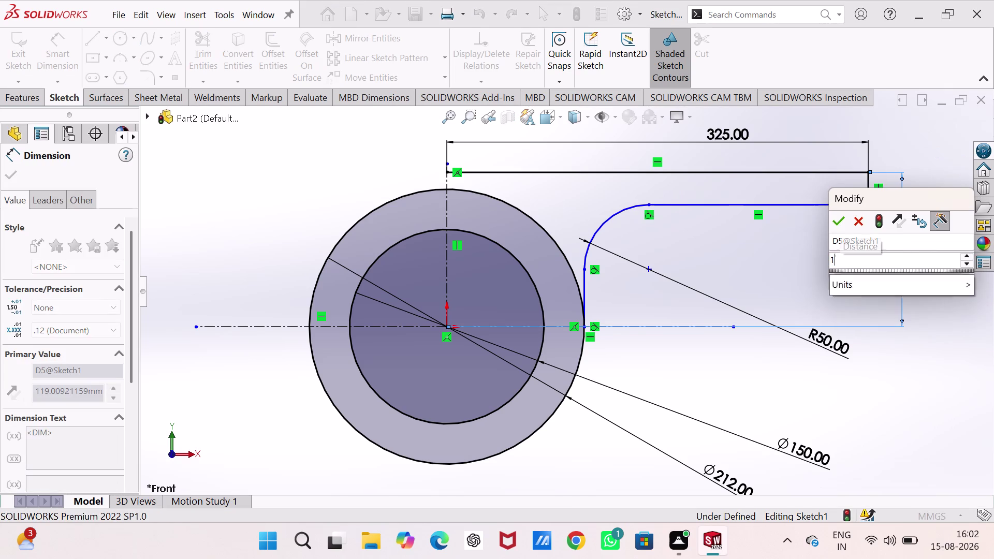
text(4)
key(BackSpace)
text(3)
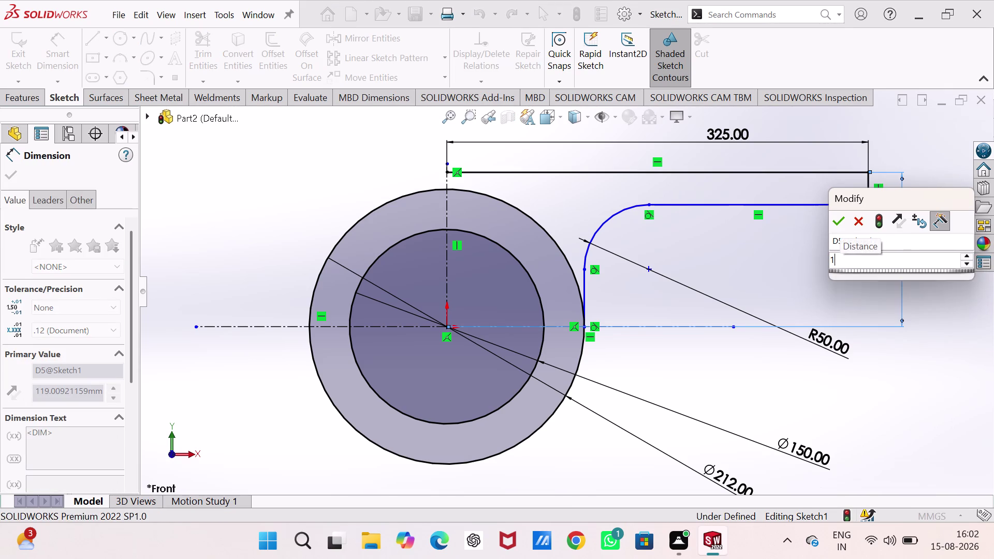
text(2)
key(Return)
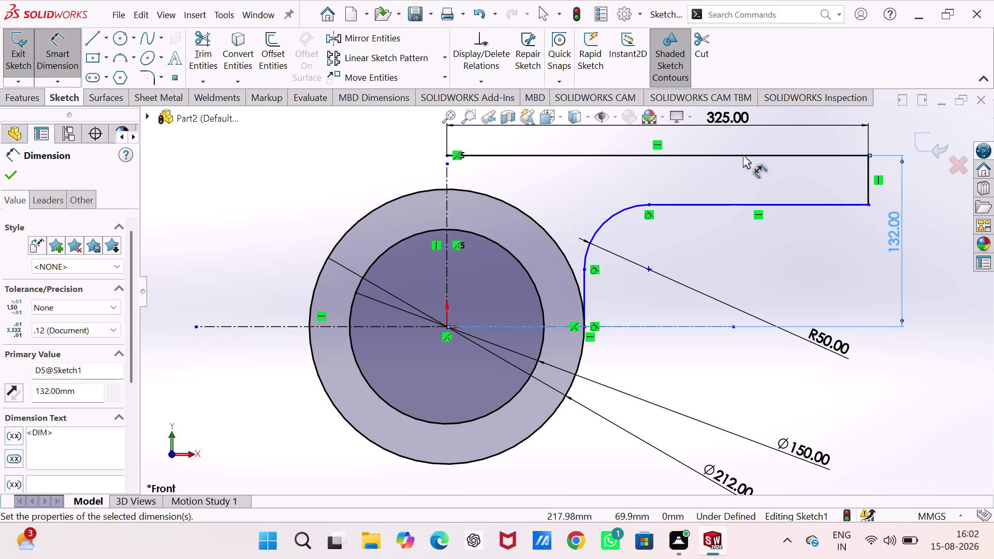
Dimension the bar's short right edge to a 32 thickness.
click(868, 186)
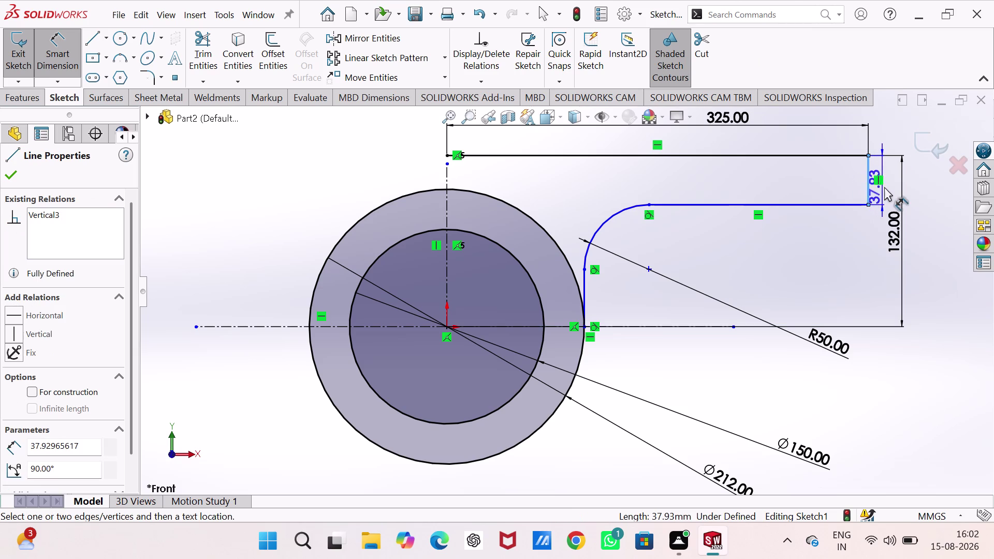
click(895, 181)
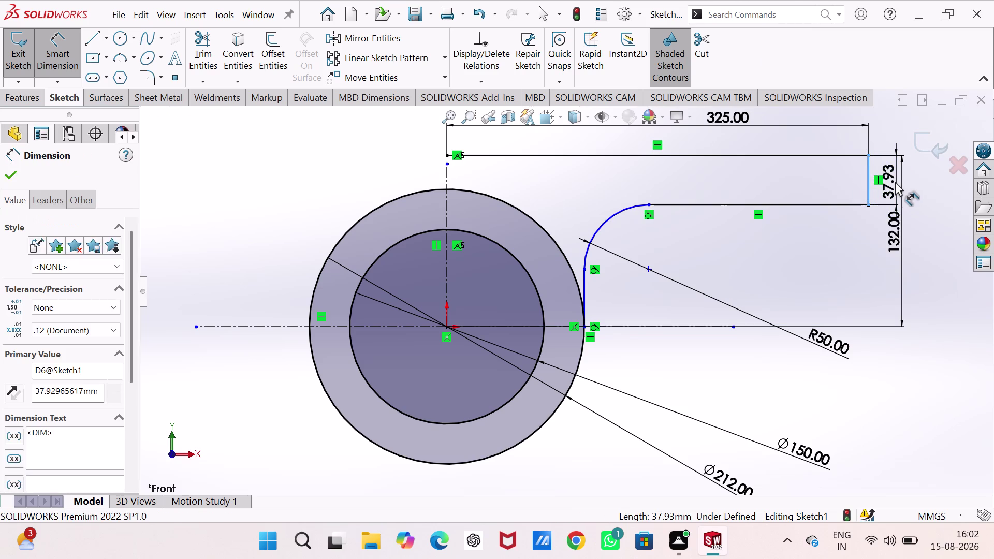
text(32)
key(Return)
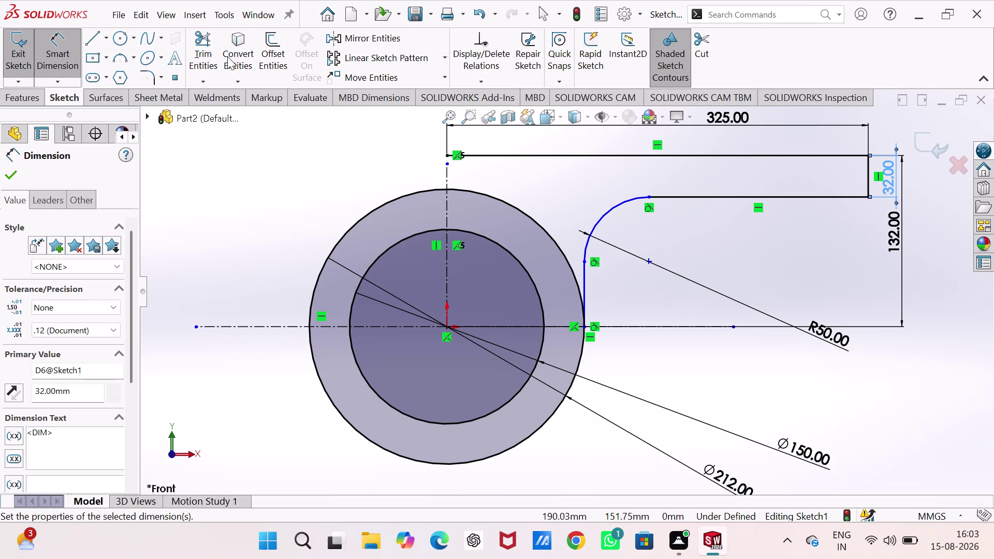
click(202, 45)
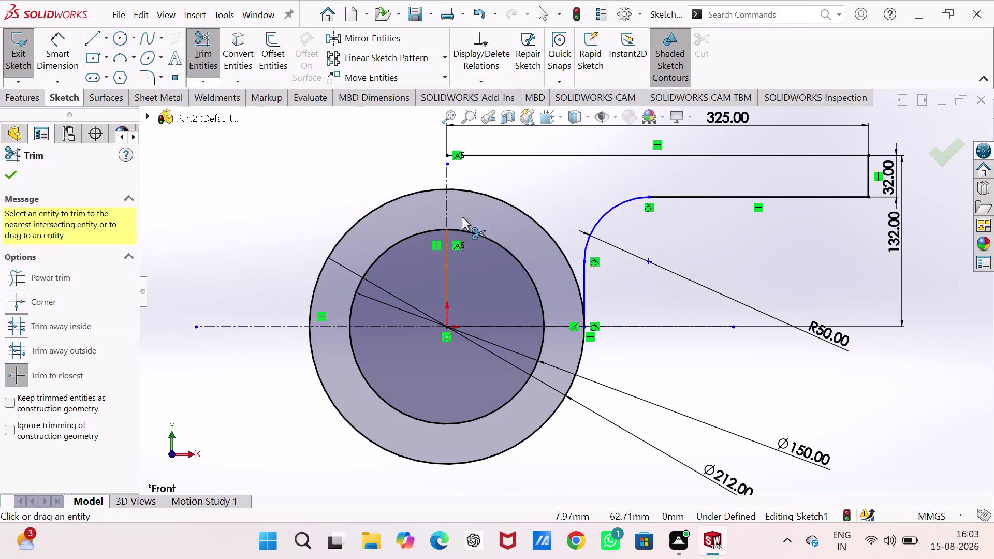
Trim the outer ring's upper-right arc between the vertical centerline and the right arm.
click(476, 194)
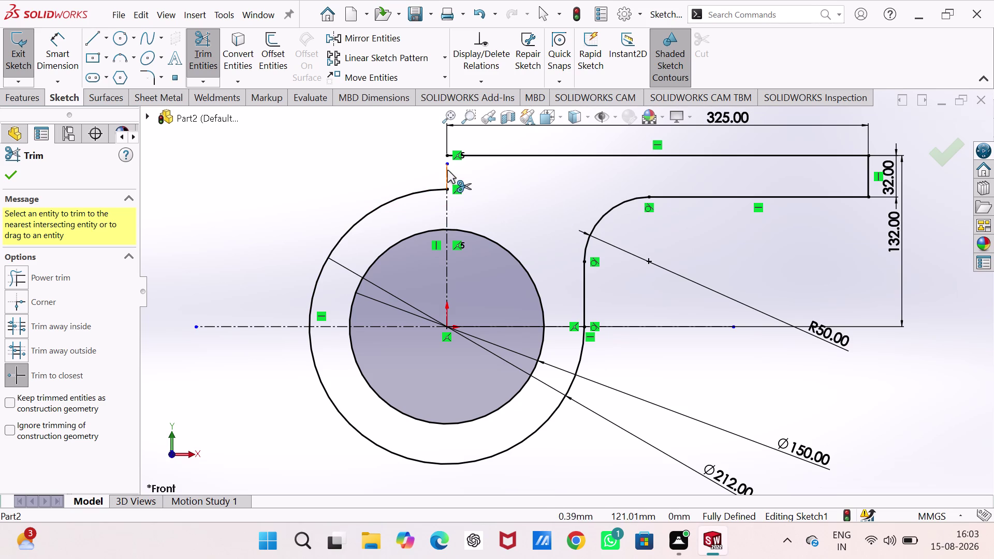
key(Escape)
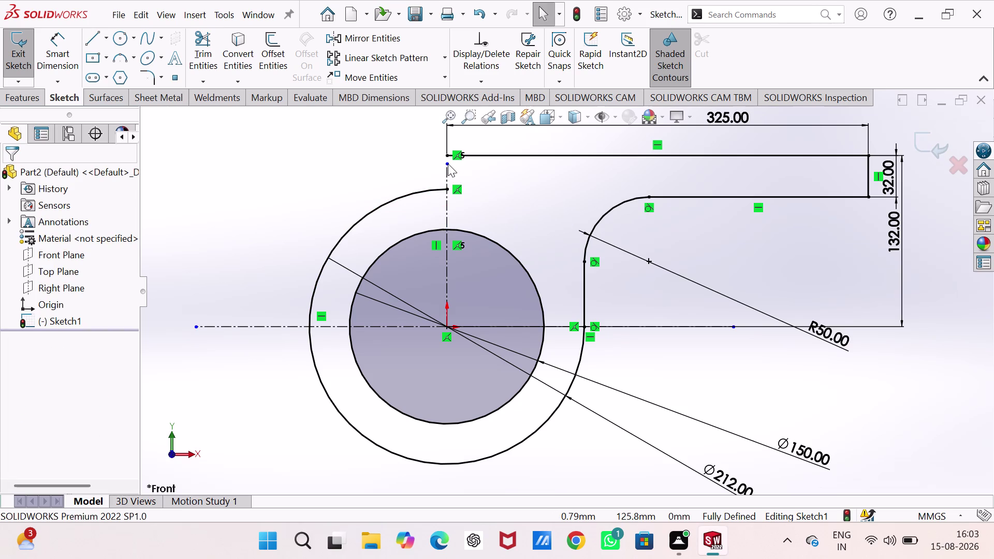
drag(445, 163, 444, 137)
click(382, 165)
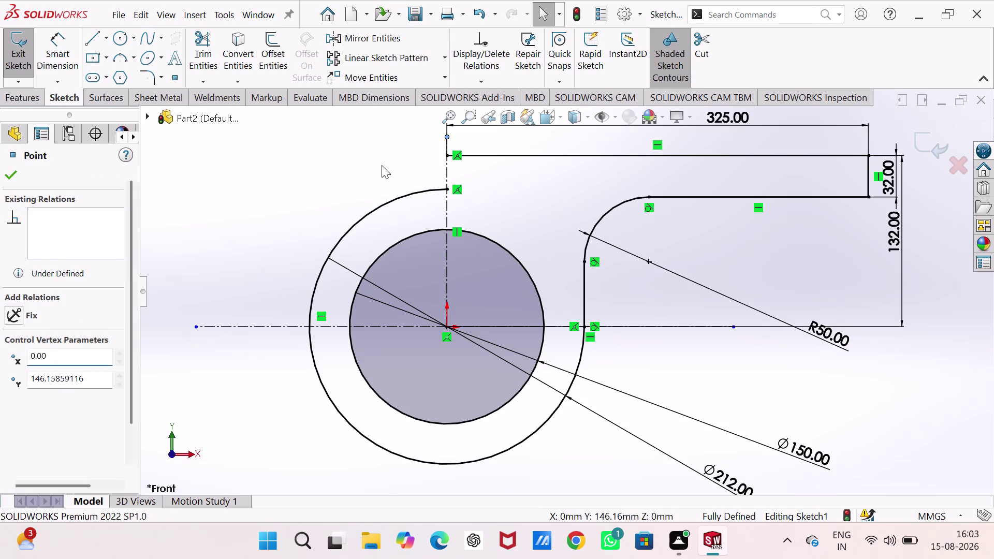
click(629, 154)
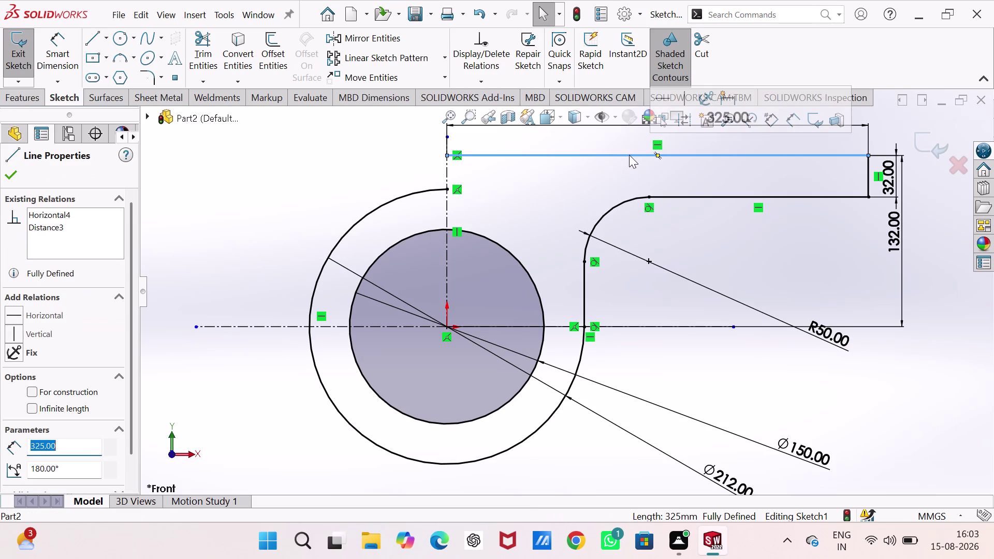
Mirror the top bar, fillet arc and arm lines about the vertical centerline.
click(628, 197)
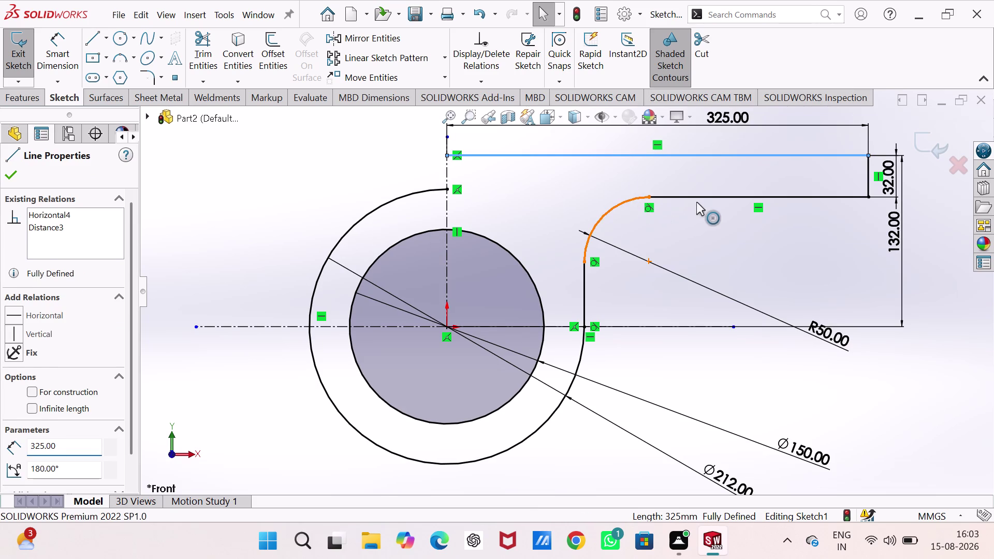
click(701, 196)
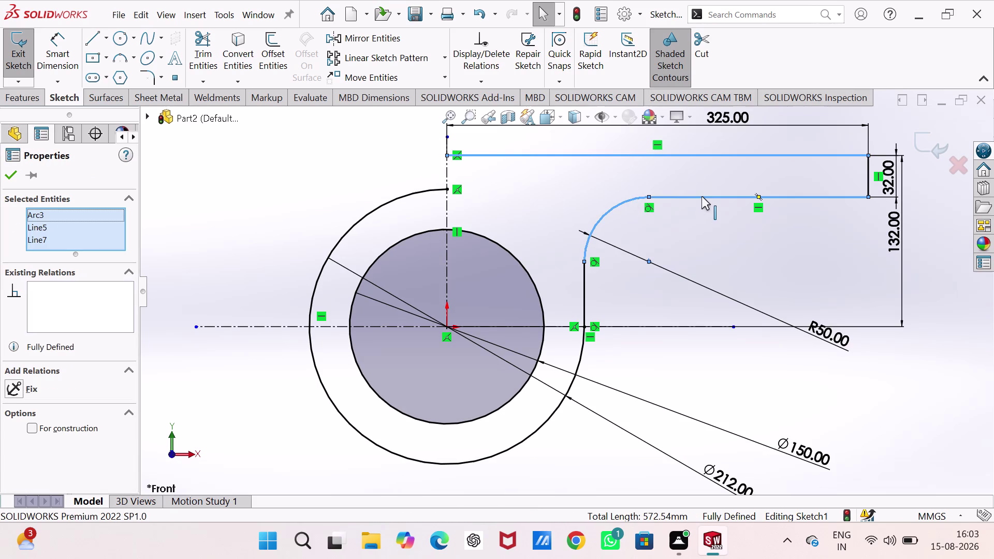
click(361, 40)
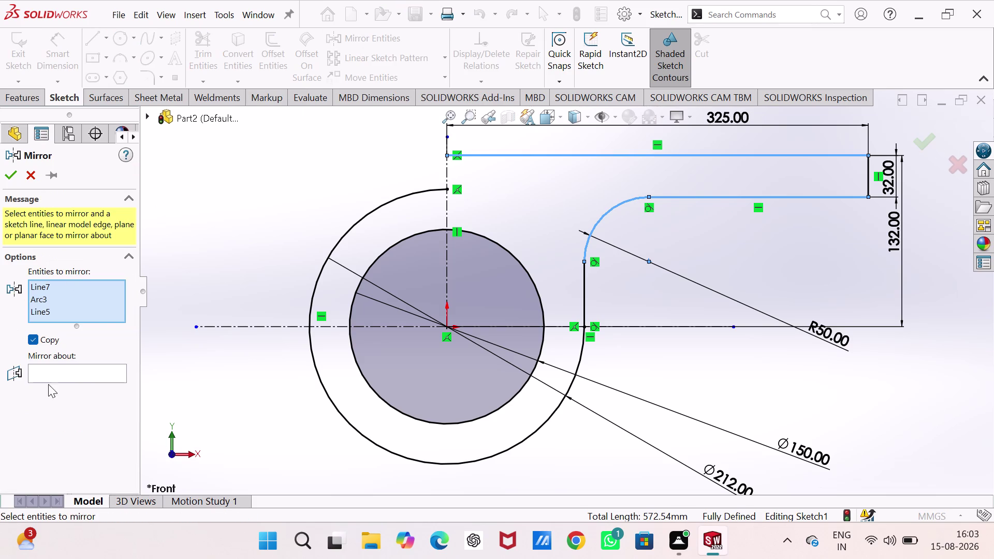
click(79, 369)
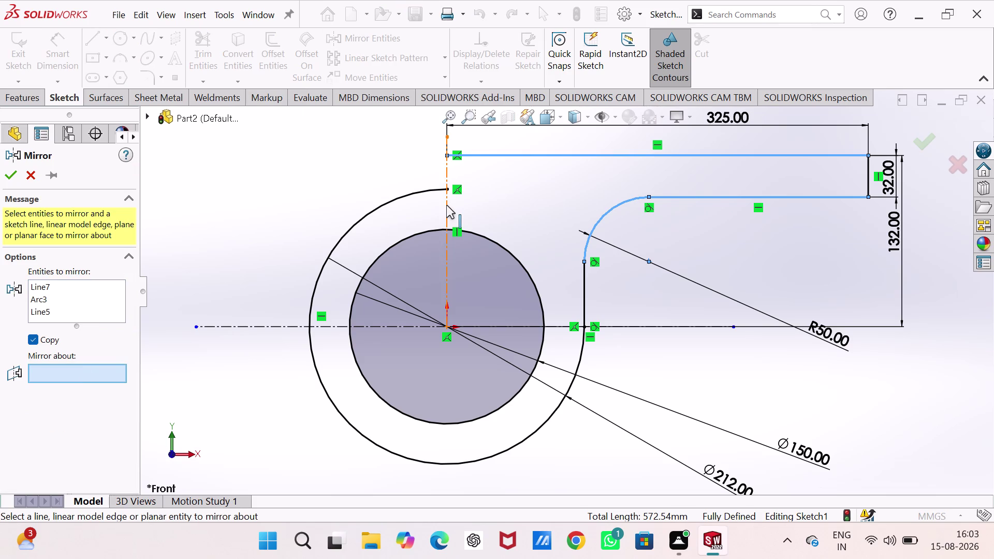
click(446, 204)
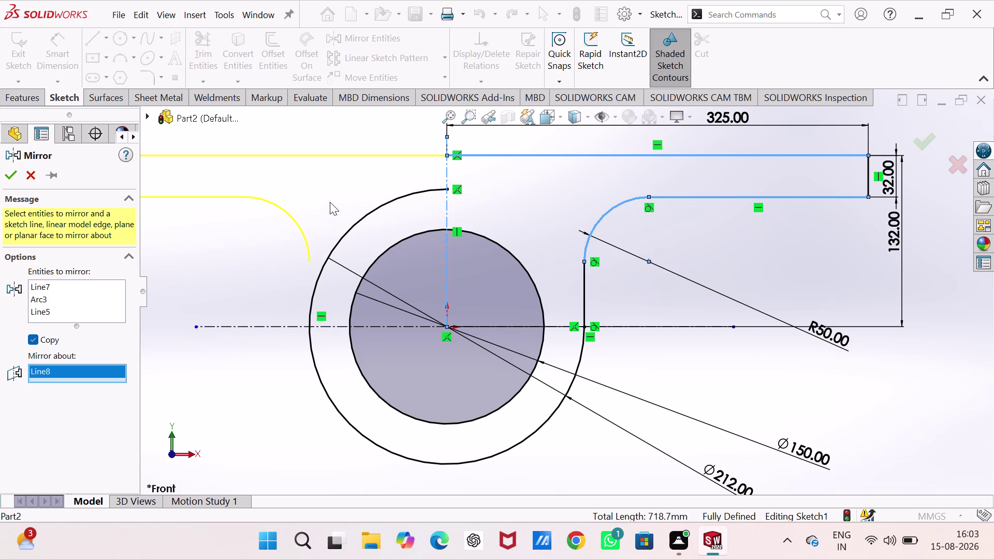
click(96, 300)
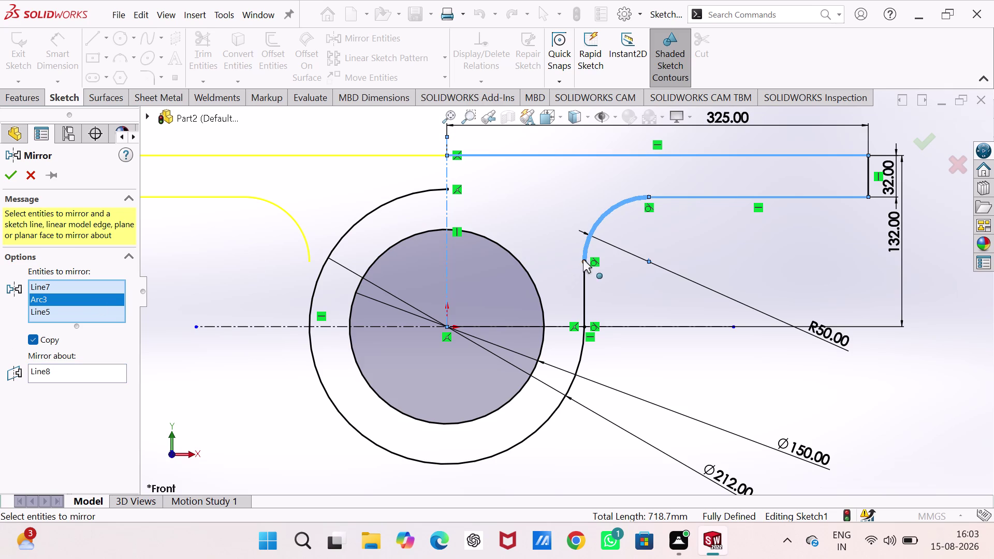
click(583, 281)
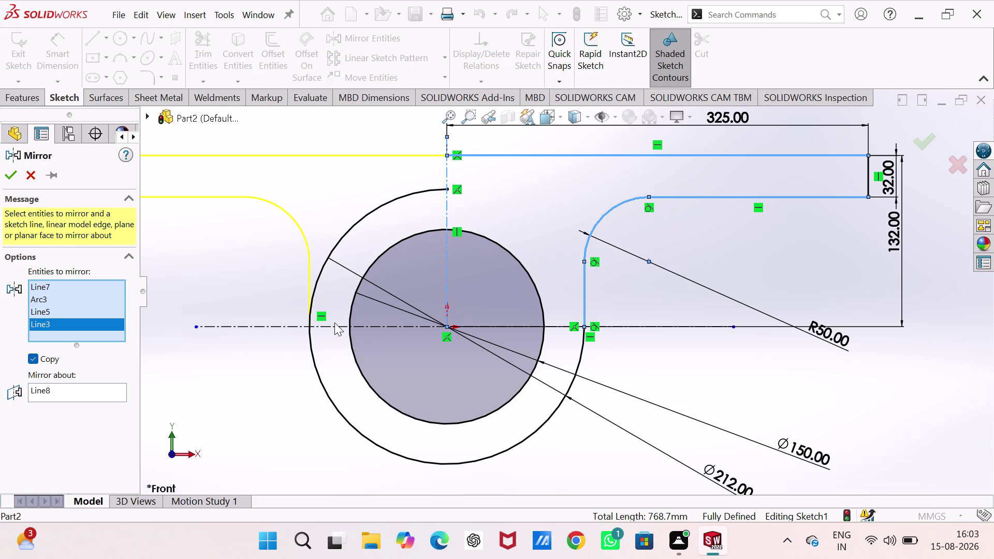
click(102, 387)
click(16, 168)
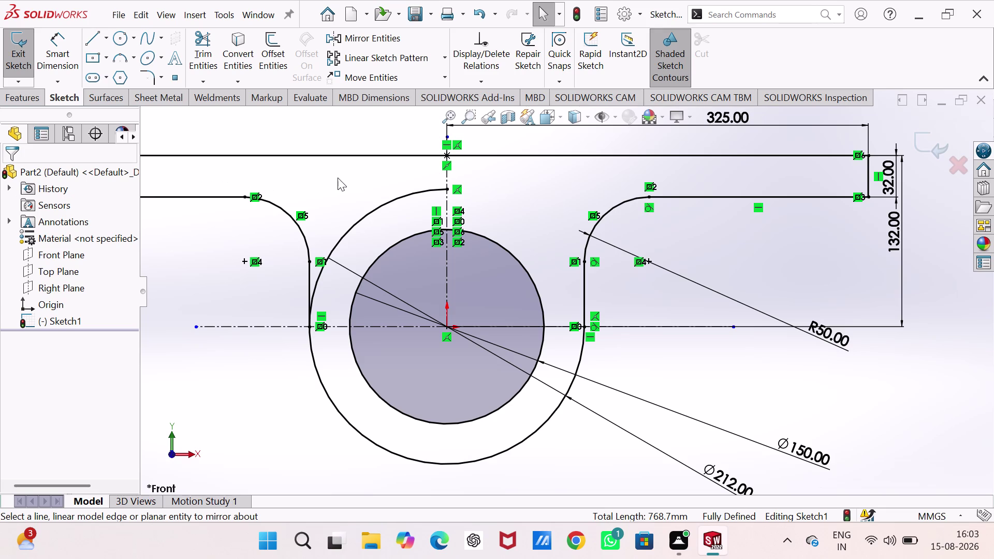
click(337, 178)
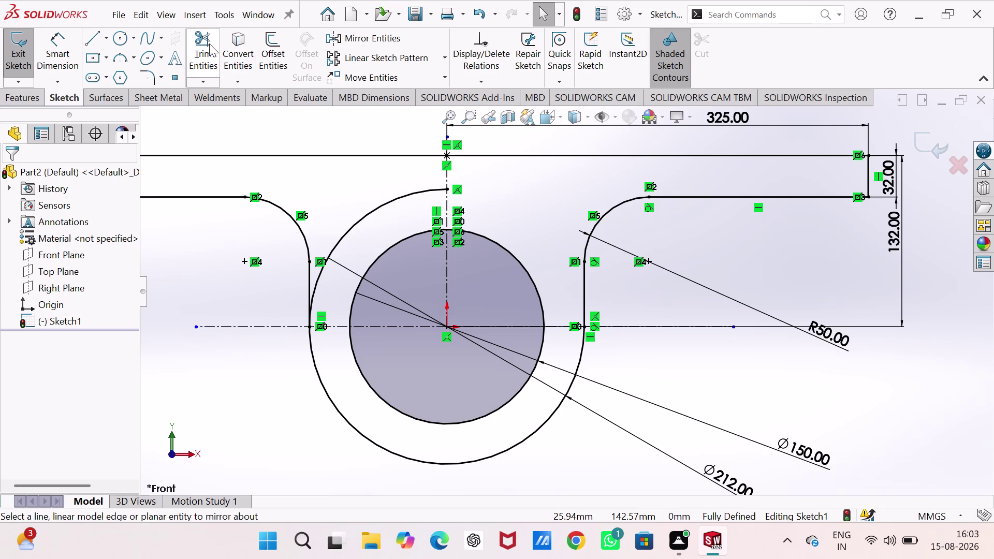
Trim the outer ring's upper-left arc, accidentally cutting parts of the inner circle too.
click(209, 44)
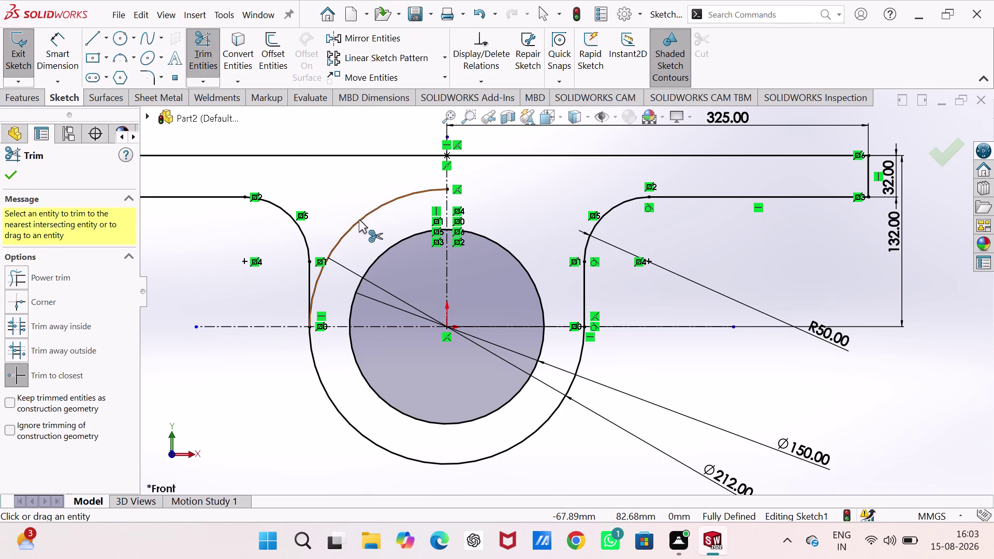
click(358, 220)
click(358, 216)
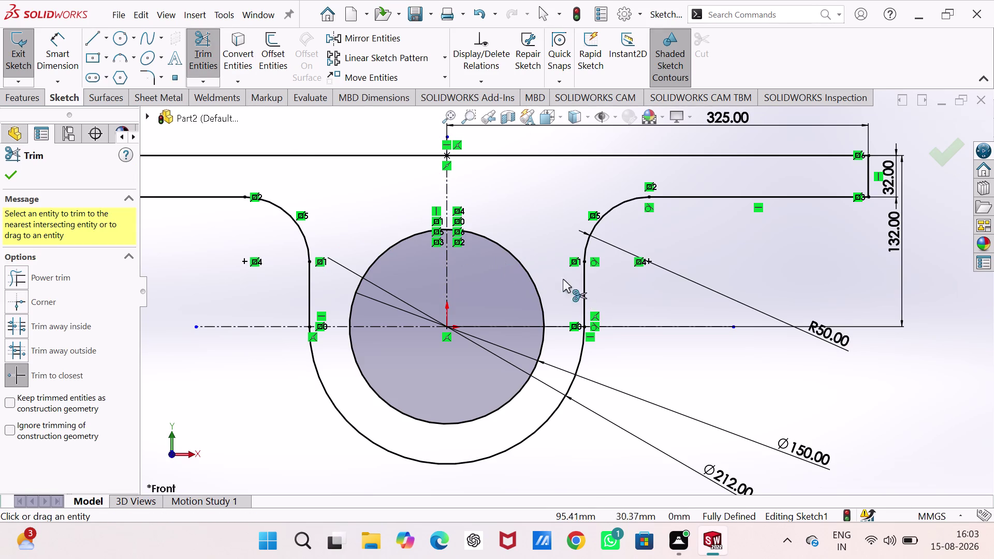
click(524, 268)
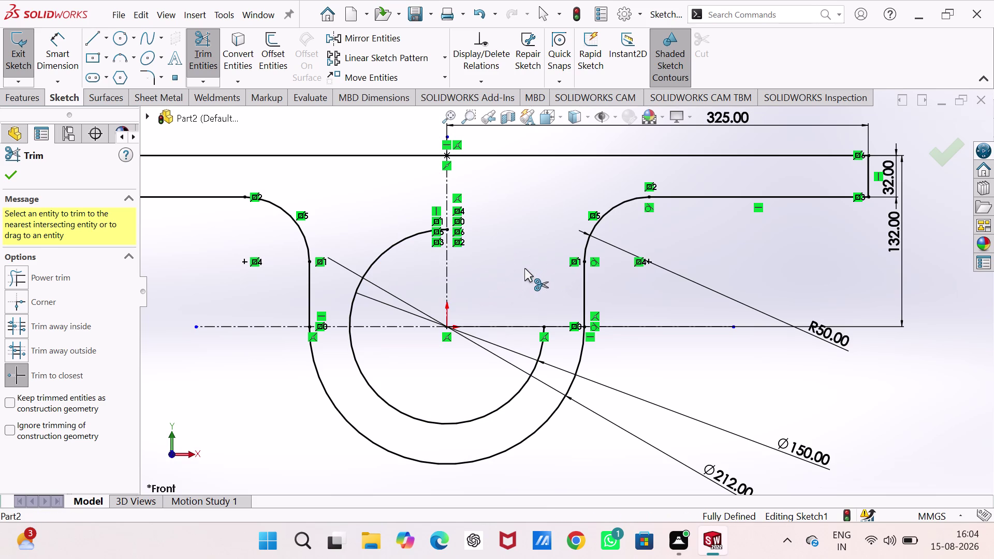
click(528, 380)
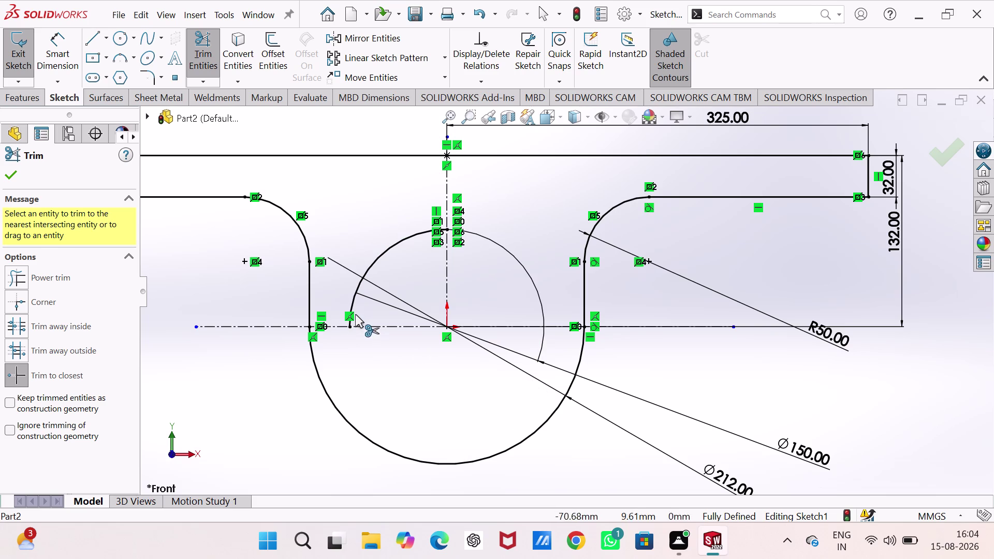
click(360, 291)
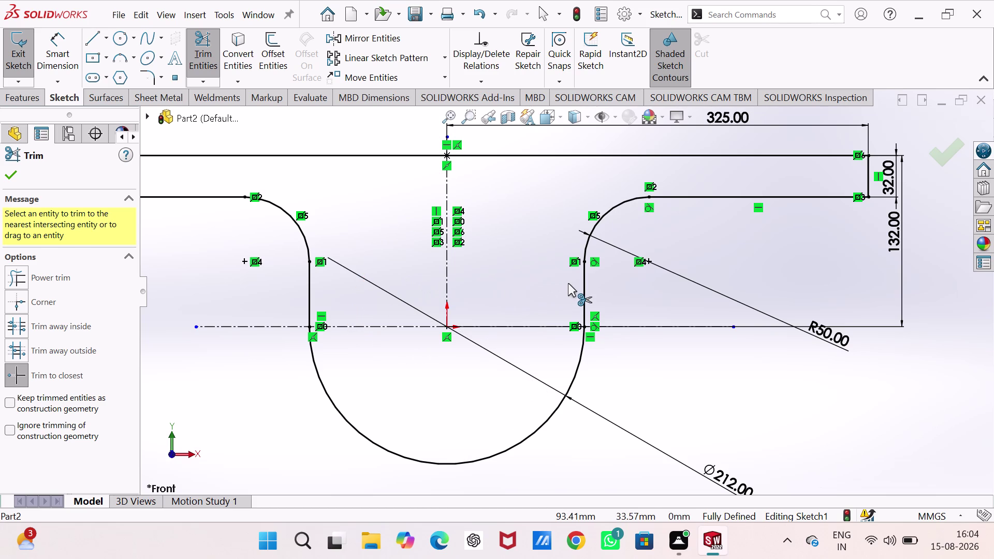
Undo the accidental inner-circle trims to restore the full Ø150 hole.
scroll(up, 3)
scroll(up, 3)
scroll(down, 3)
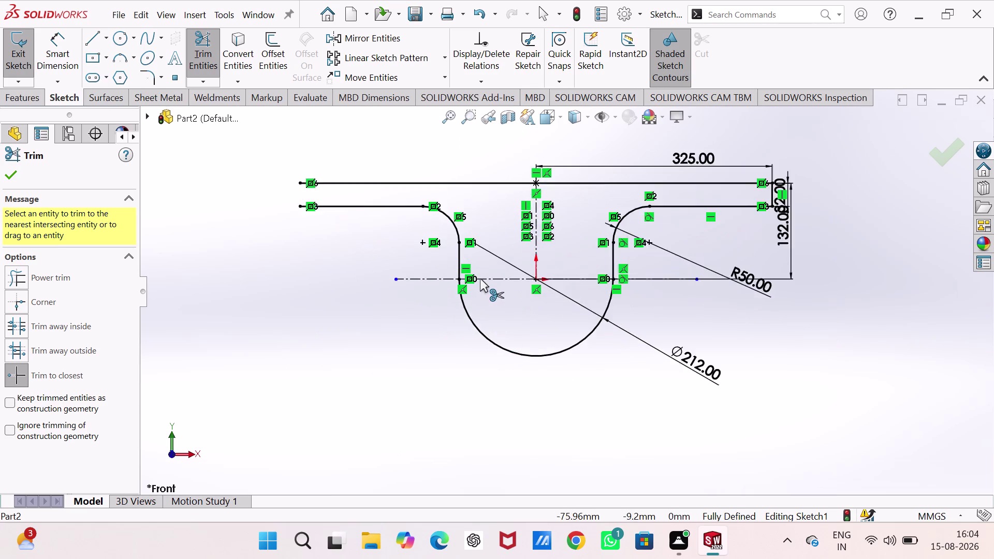
scroll(down, 3)
scroll(down, 3)
scroll(up, 3)
scroll(up, 3)
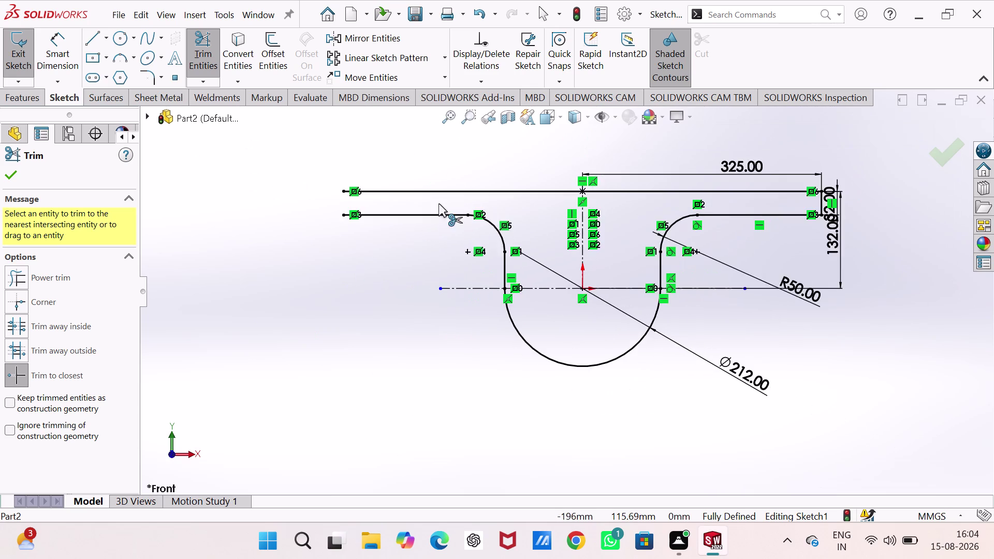
scroll(down, 3)
scroll(down, 3)
key(ctrl+z)
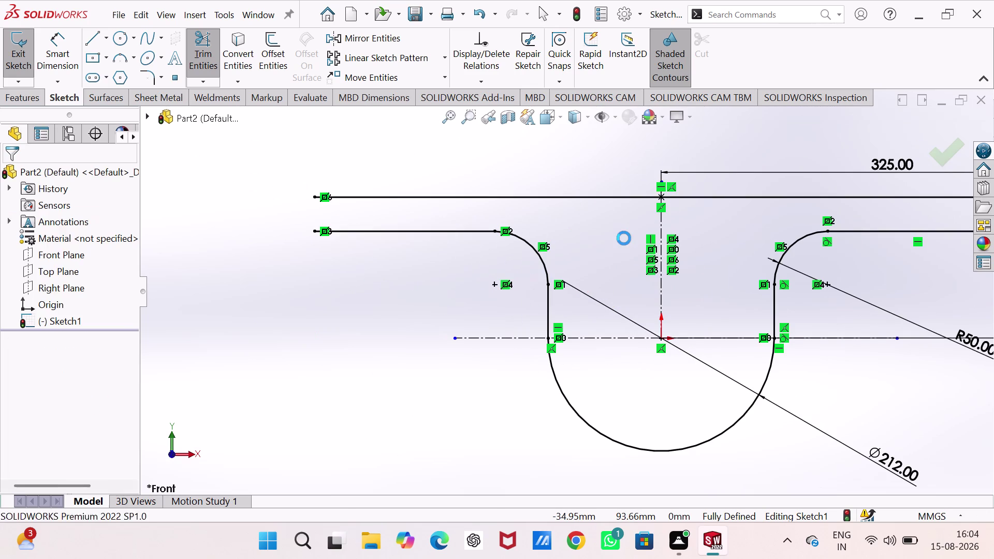
key(ctrl+z)
key(ctrl+z)
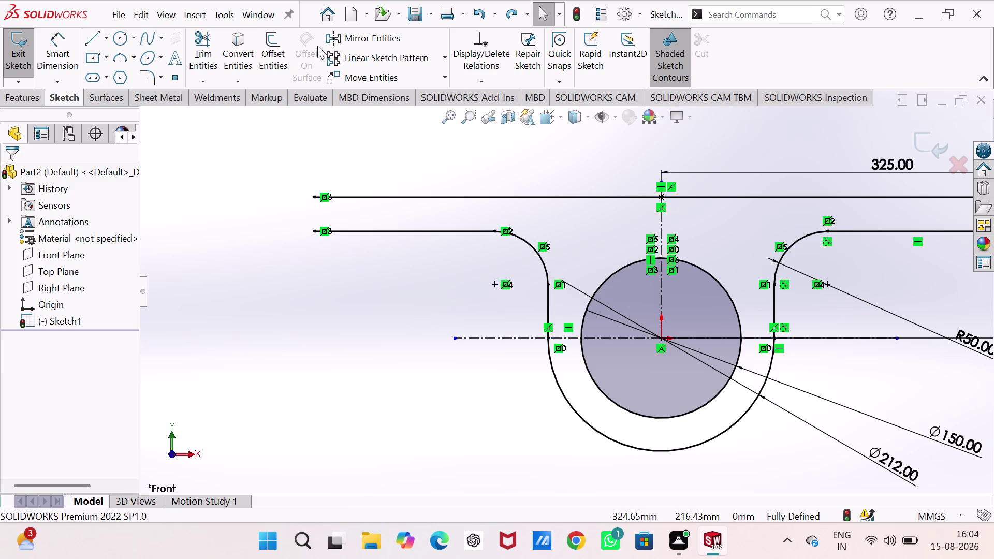
click(90, 29)
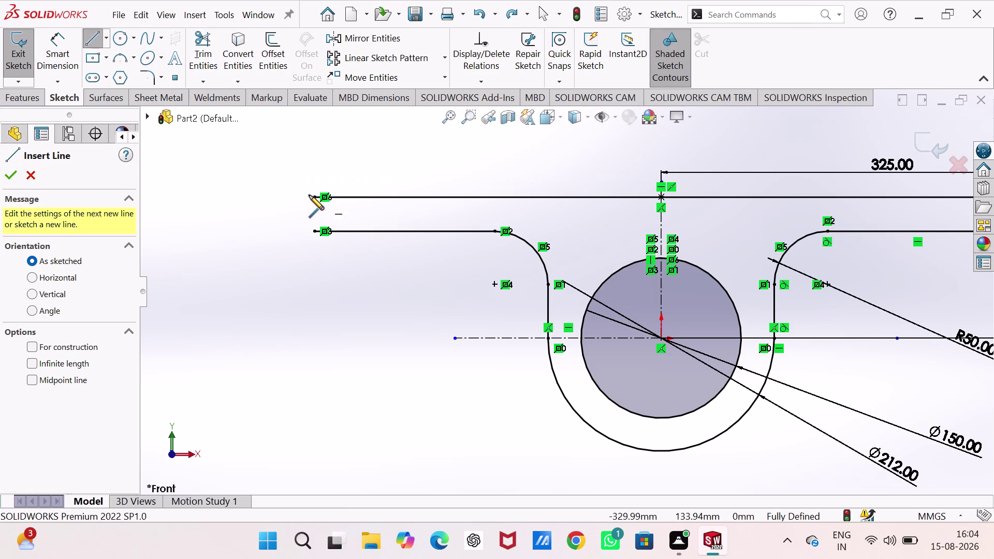
Close the top bar's left end with a short vertical line and exit the sketch.
click(313, 196)
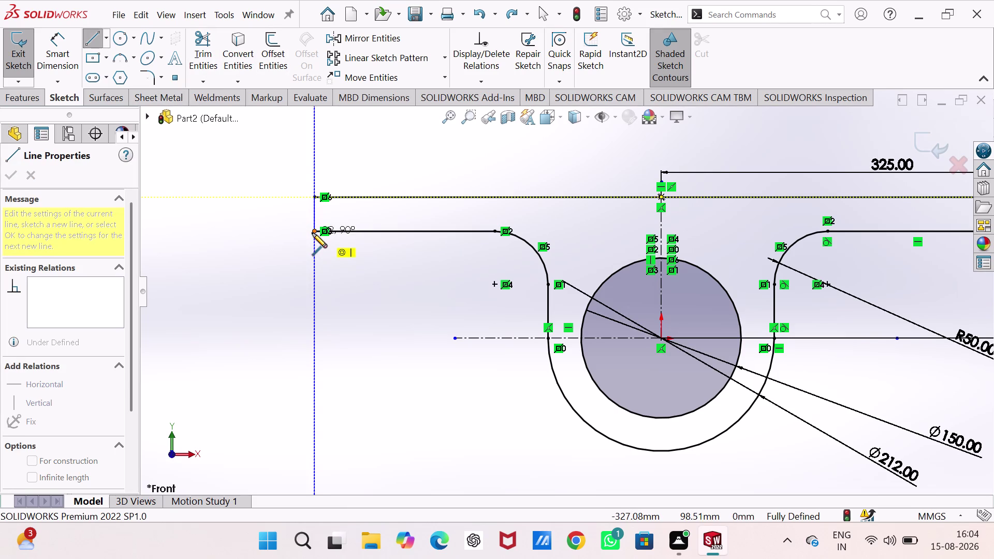
click(312, 232)
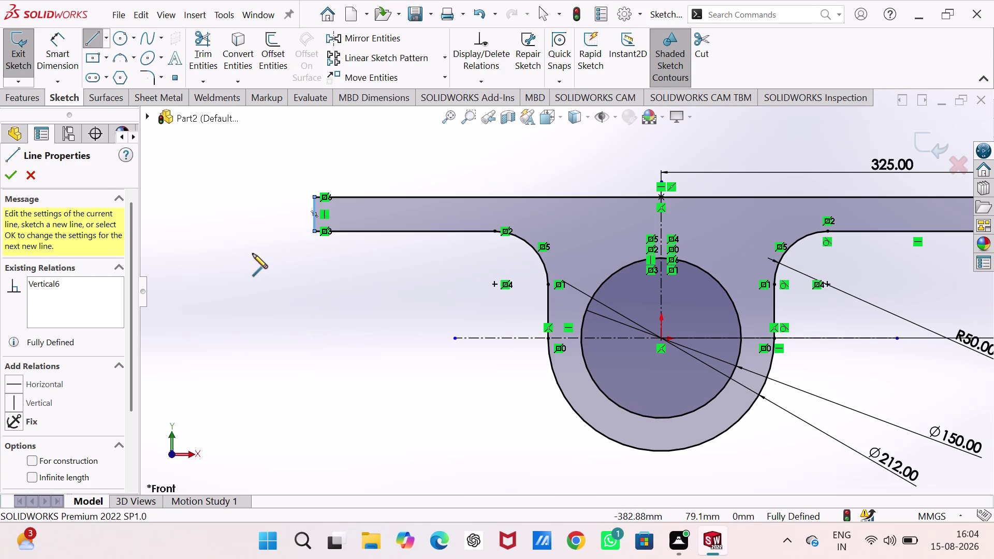
key(Escape)
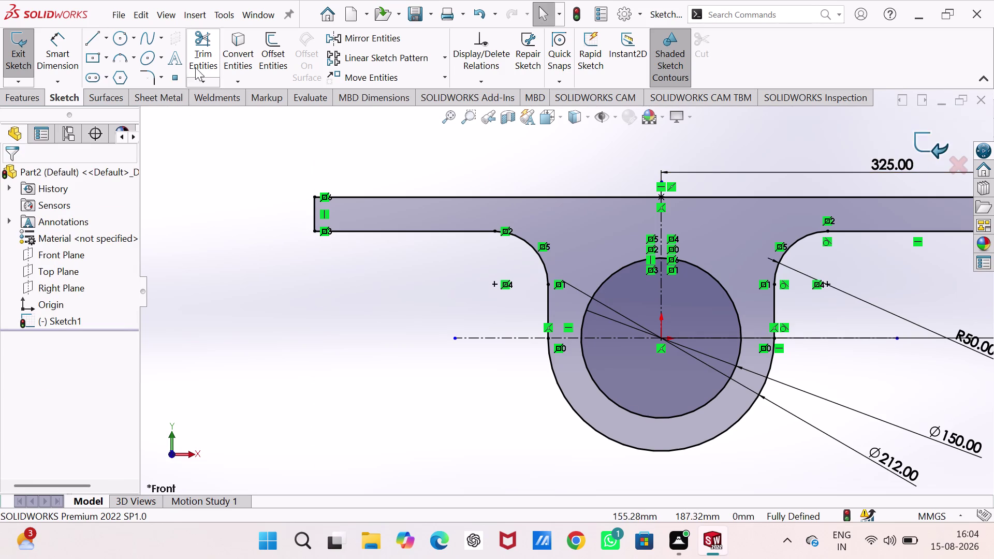
click(22, 49)
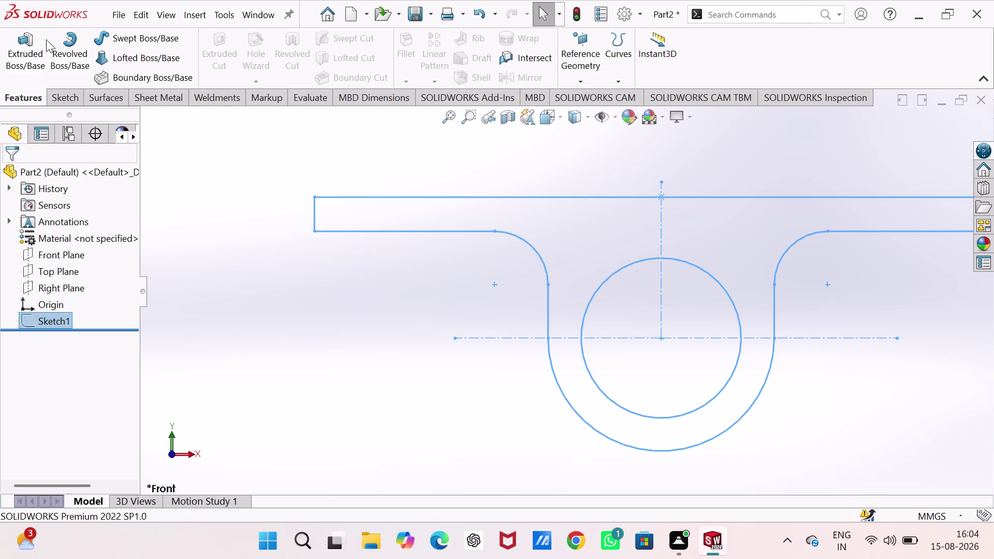
Start an Extruded Boss/Base of Sketch1, previewed at 10 mm, and choose its end condition.
click(25, 58)
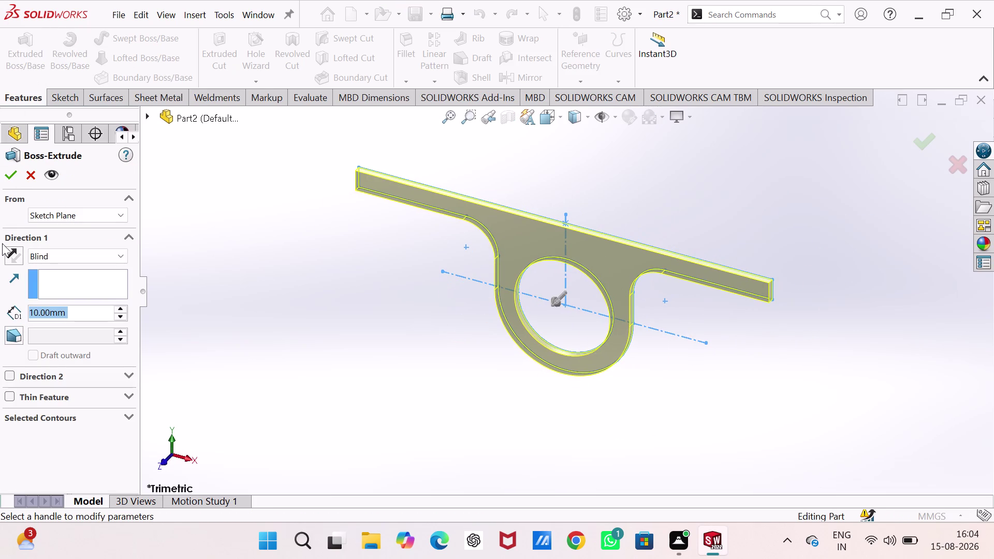
click(60, 257)
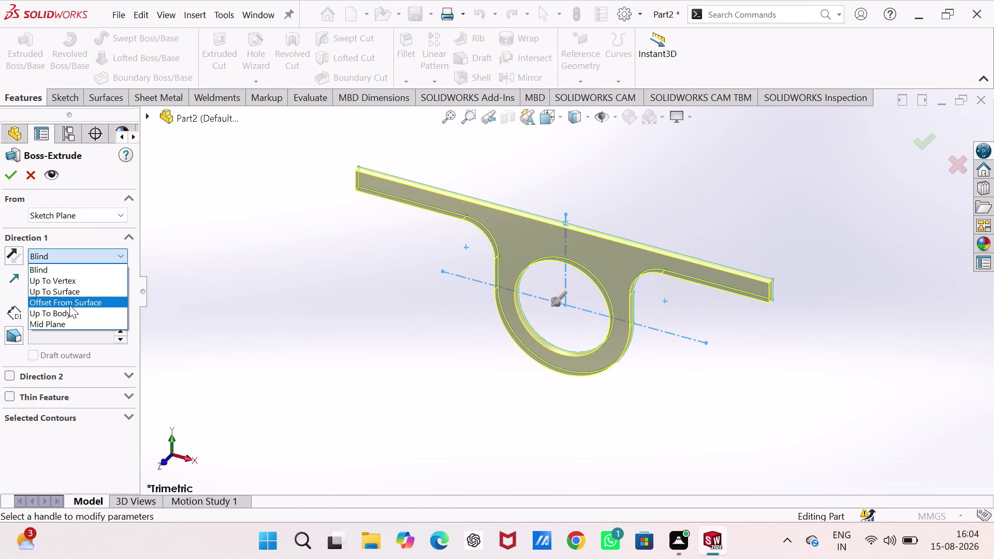